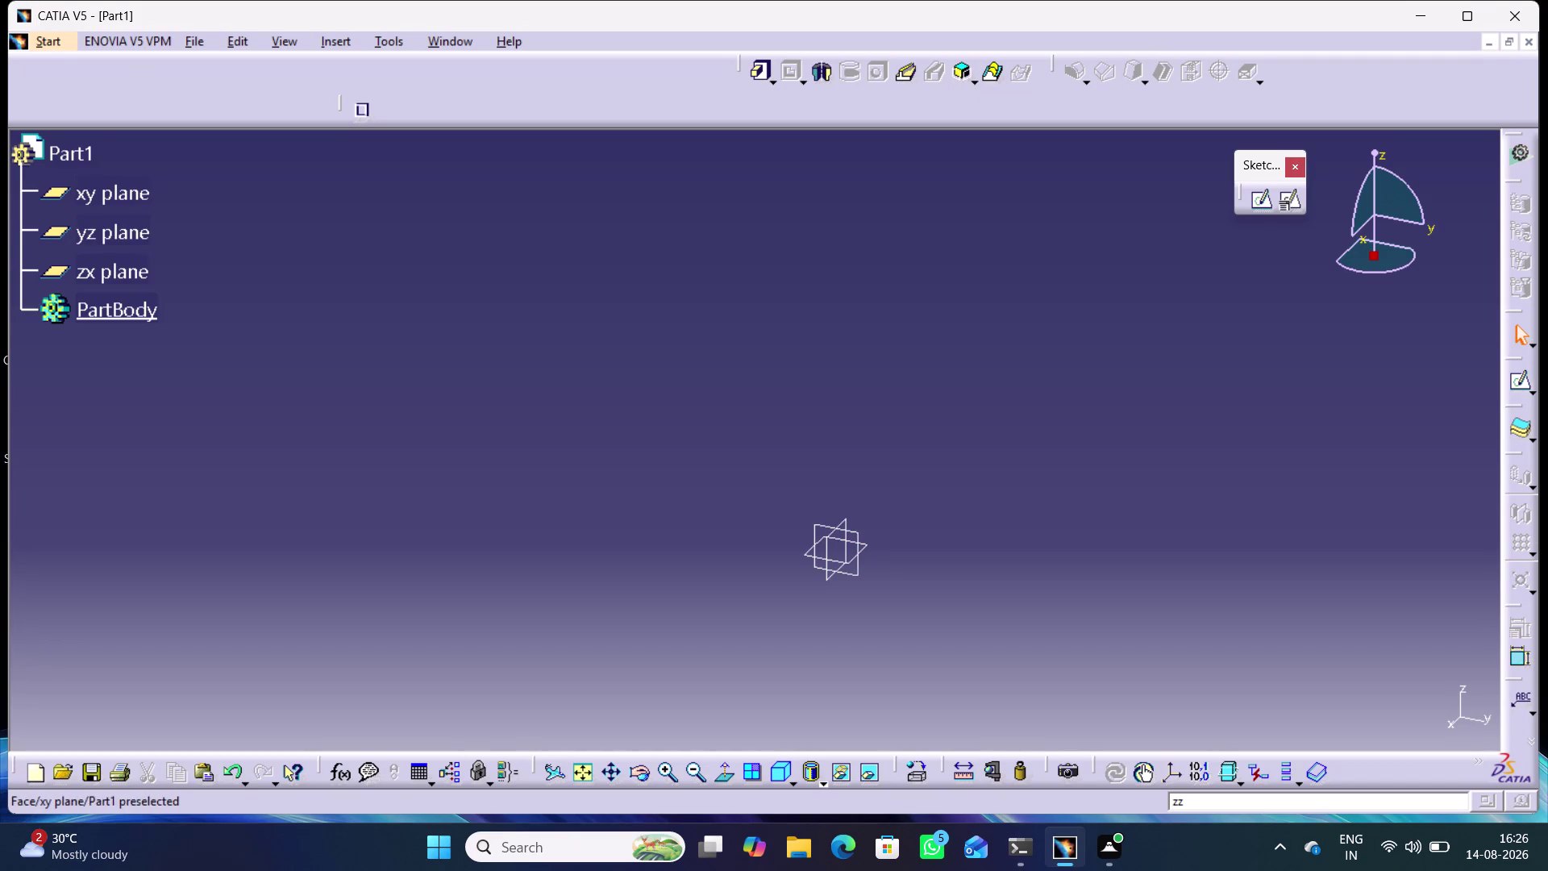
Start a new sketch on the zx plane.
click(827, 574)
click(1285, 199)
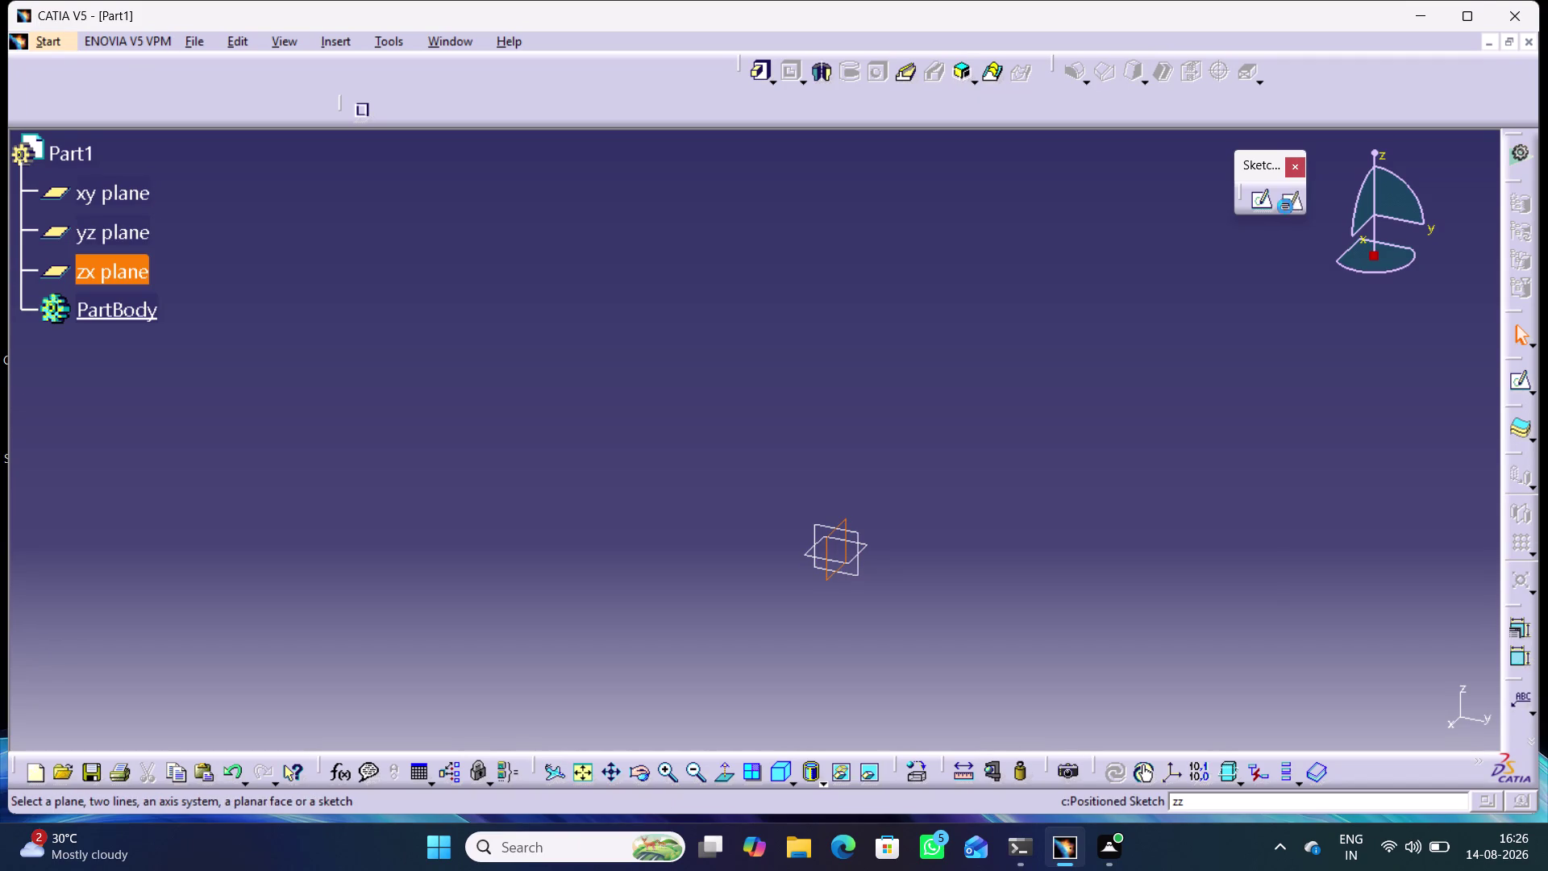
click(1372, 718)
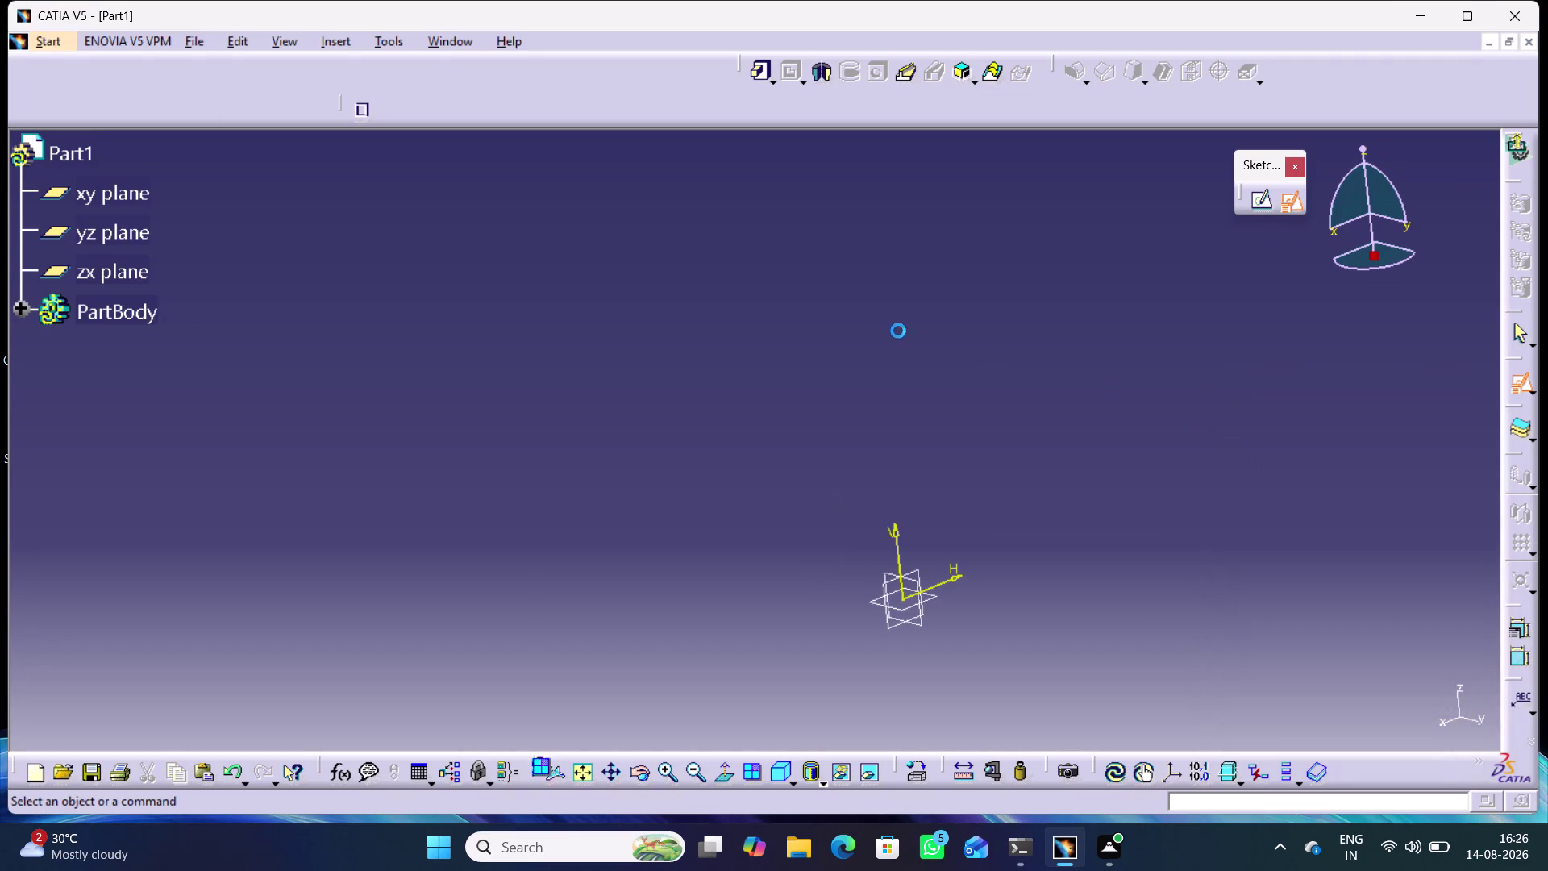
Pick the Profile tool and zoom in on the sketch origin.
click(1080, 154)
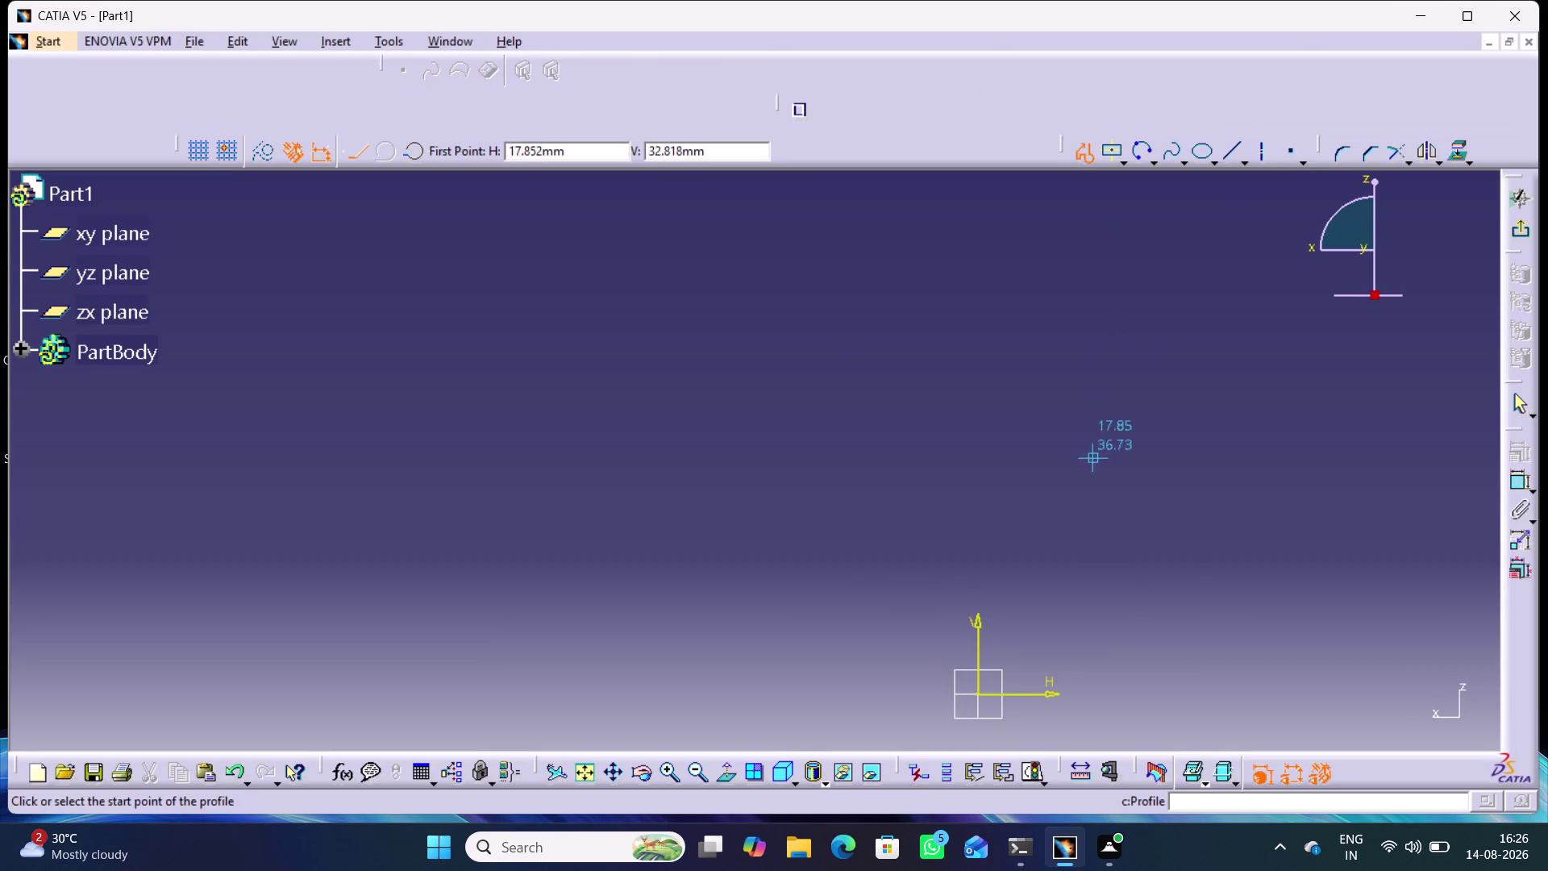
scroll(up, 3)
scroll(down, 3)
middle_drag(1104, 672, 1094, 628)
right_click(1104, 672)
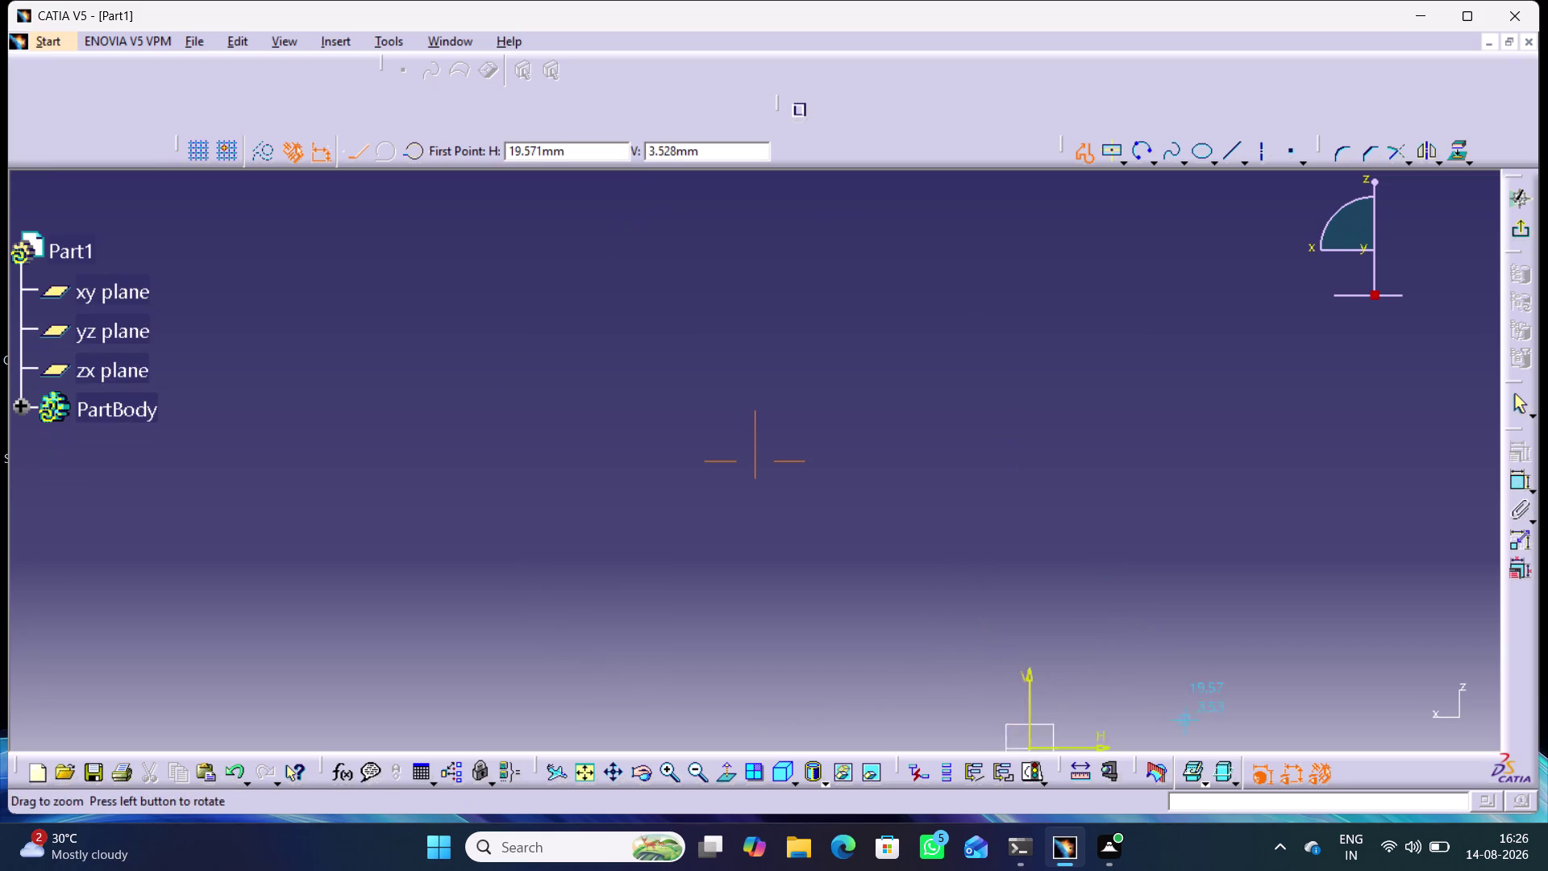
middle_drag(1094, 628, 1159, 723)
middle_drag(1052, 672, 1030, 657)
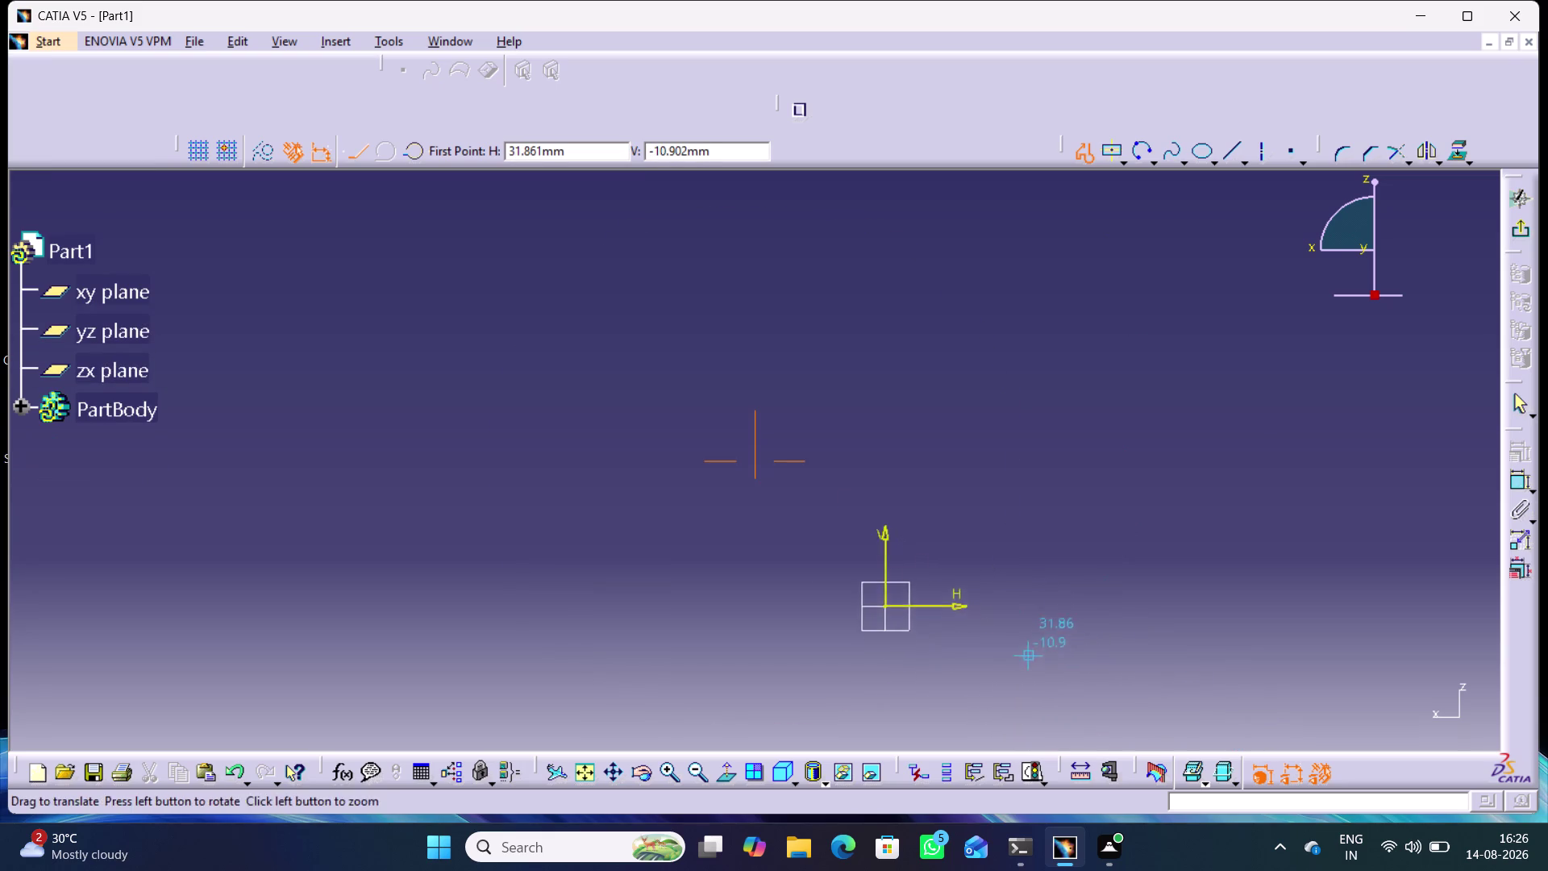
middle_drag(1029, 657, 859, 516)
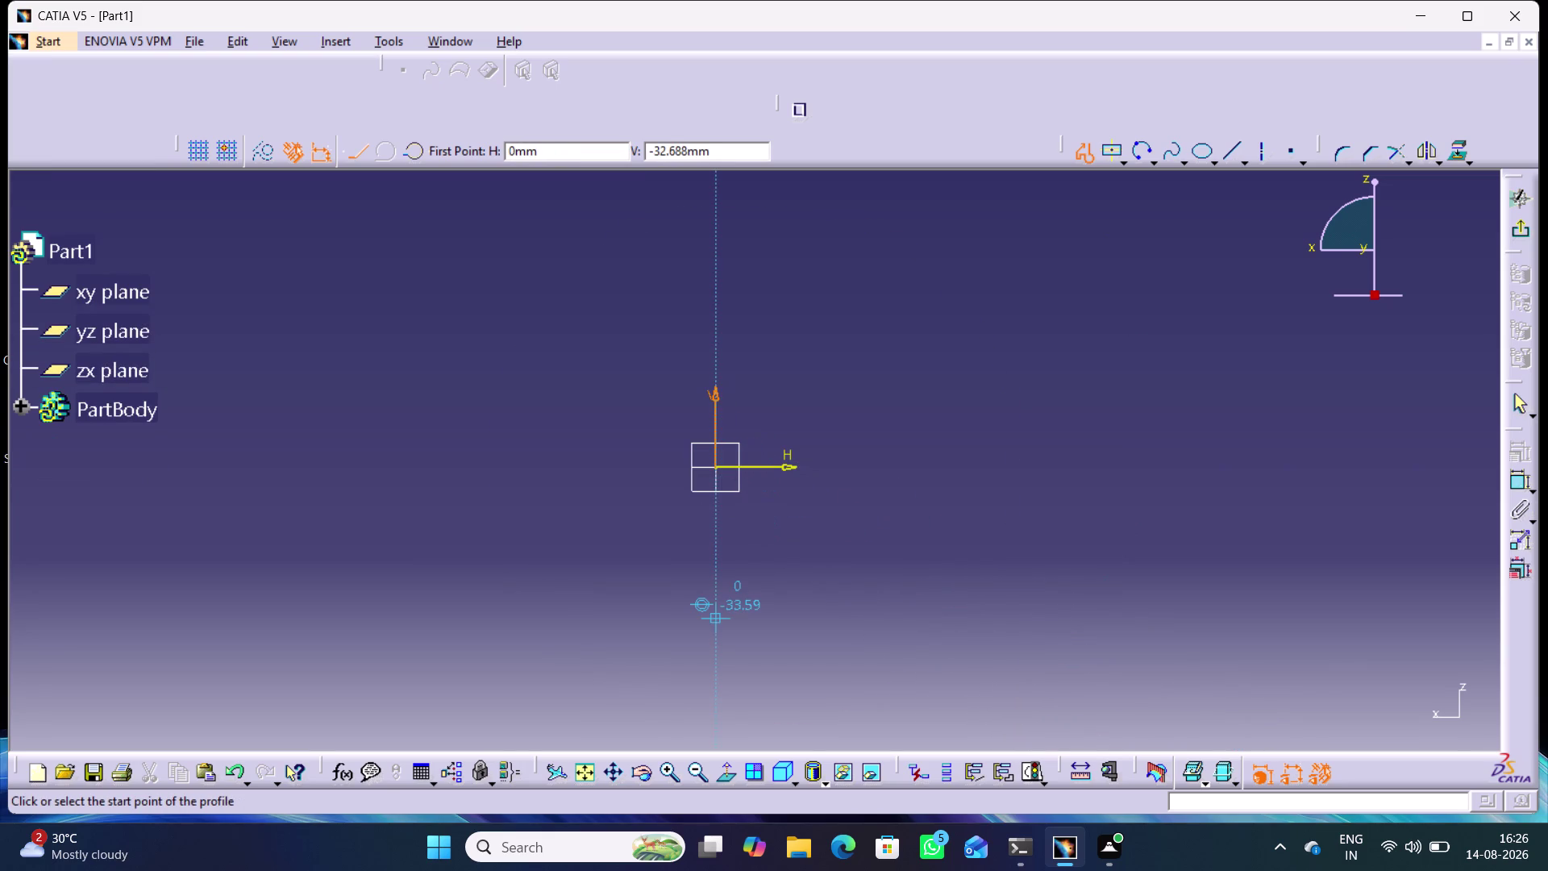
Draw a closed six-line L profile starting below the origin on the vertical axis.
click(720, 616)
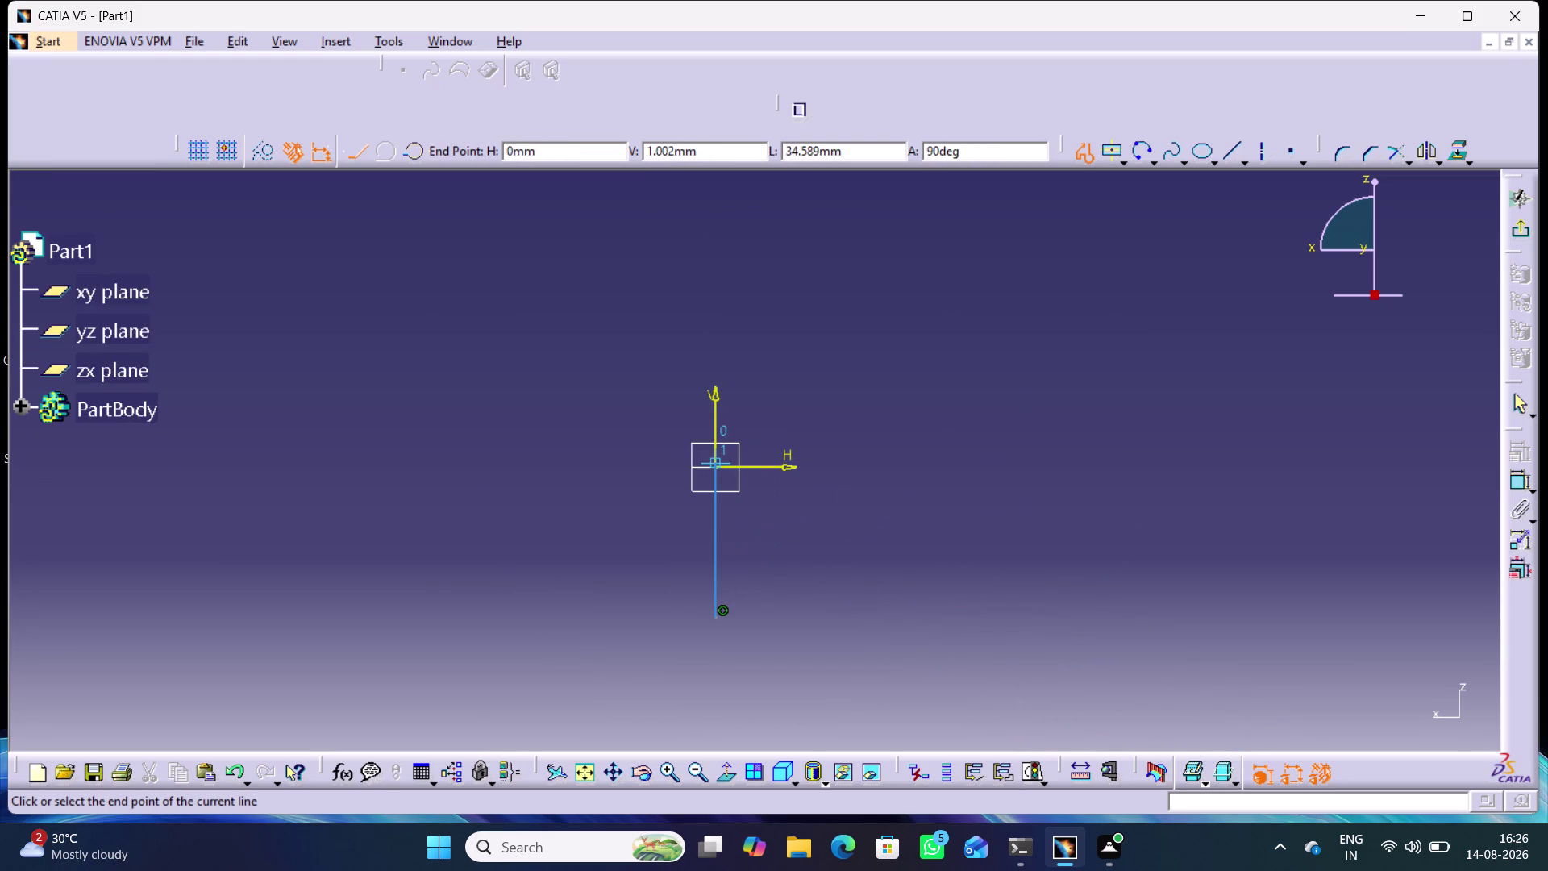
click(717, 466)
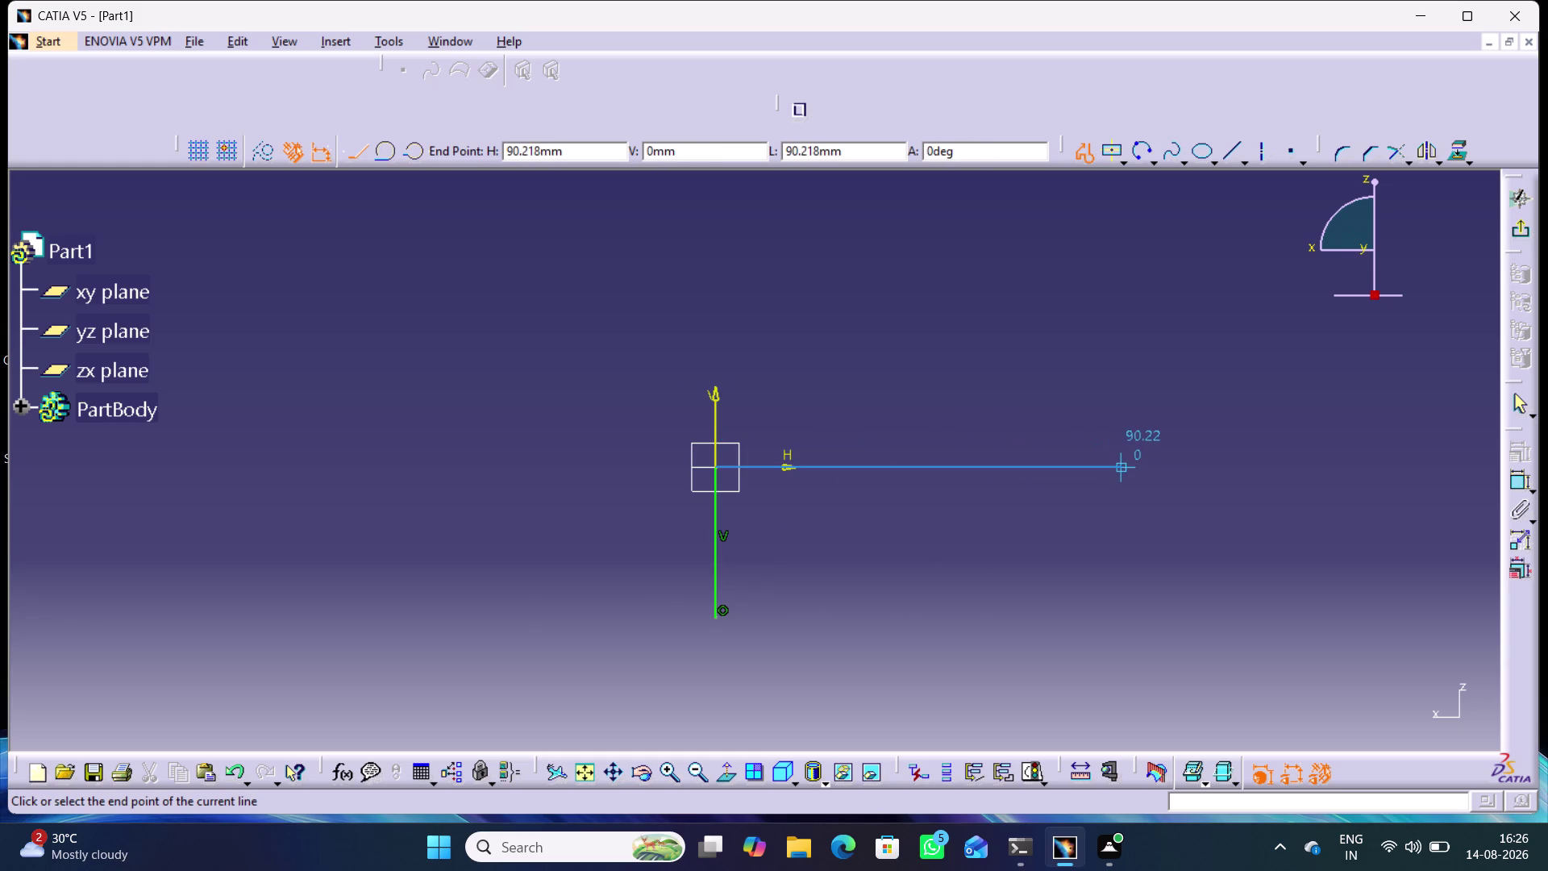
click(1124, 464)
click(1125, 515)
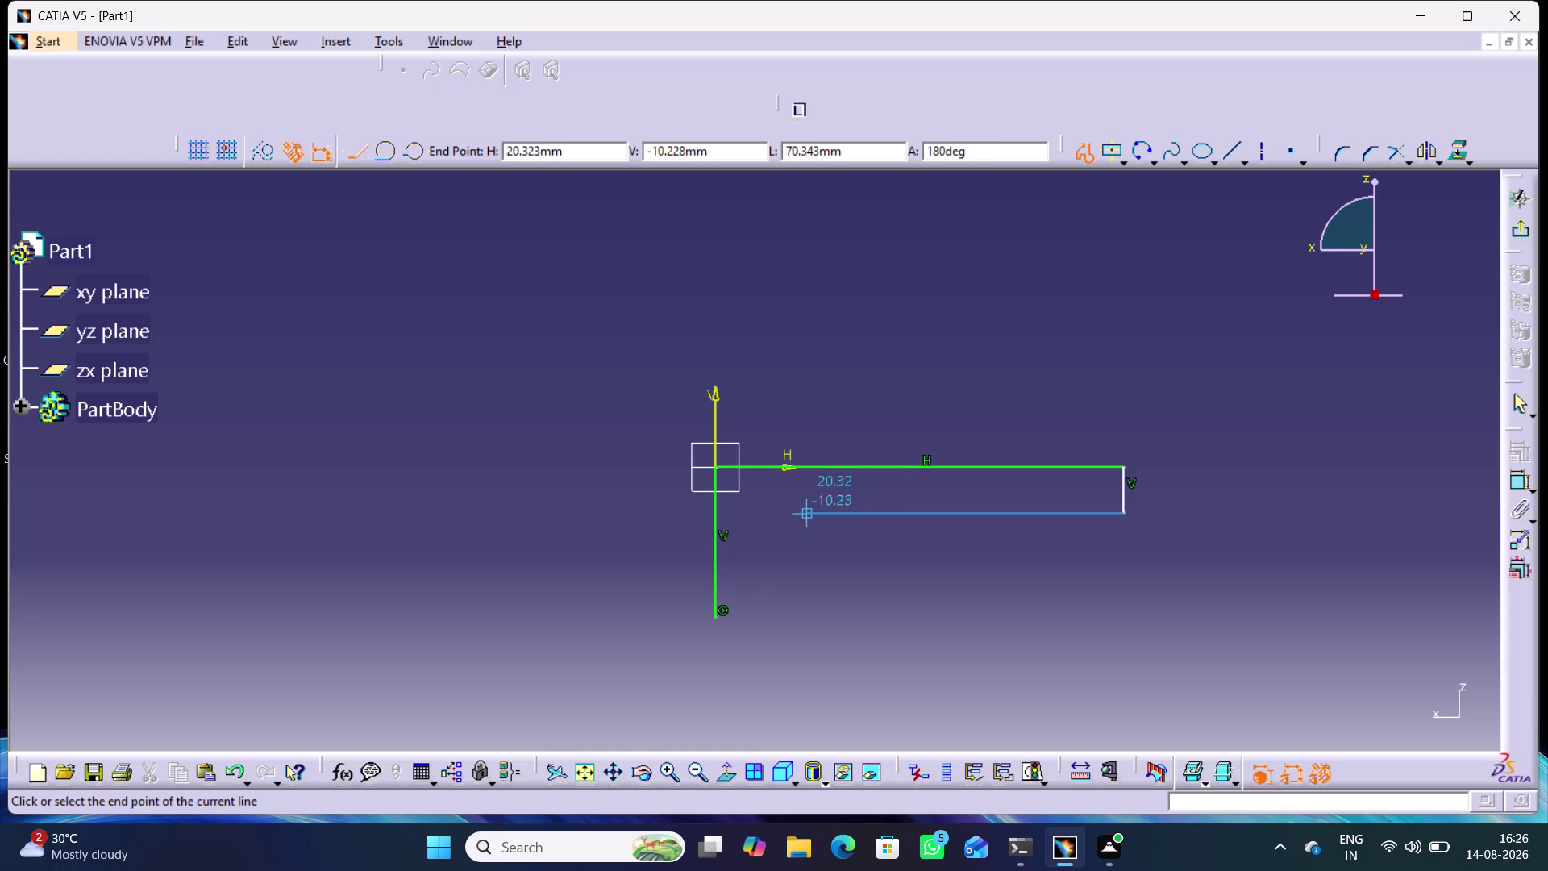
click(782, 513)
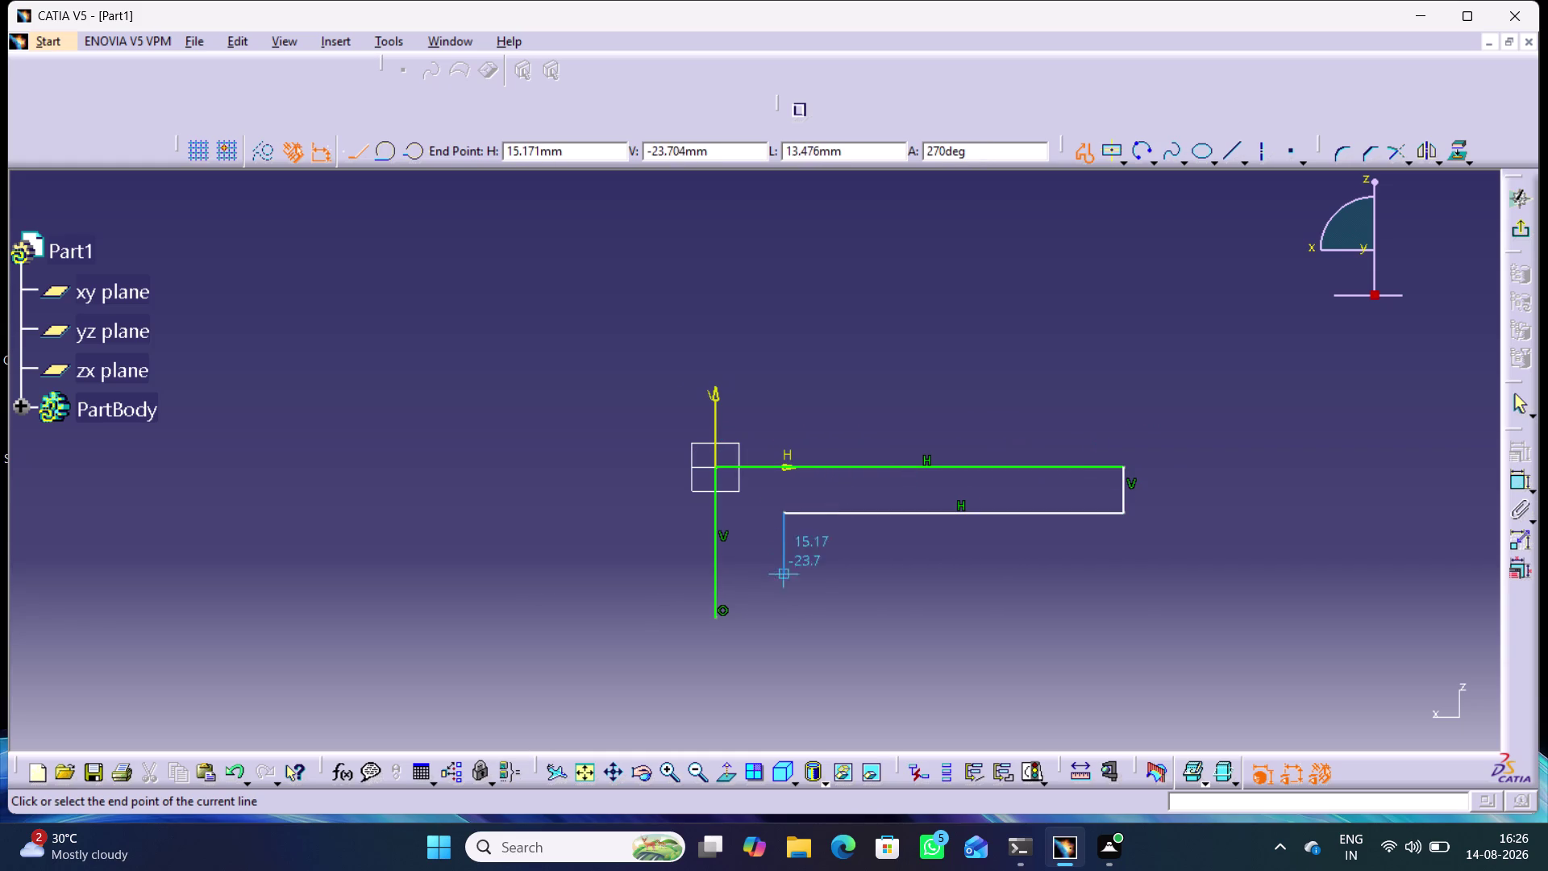
click(783, 614)
drag(716, 618, 725, 615)
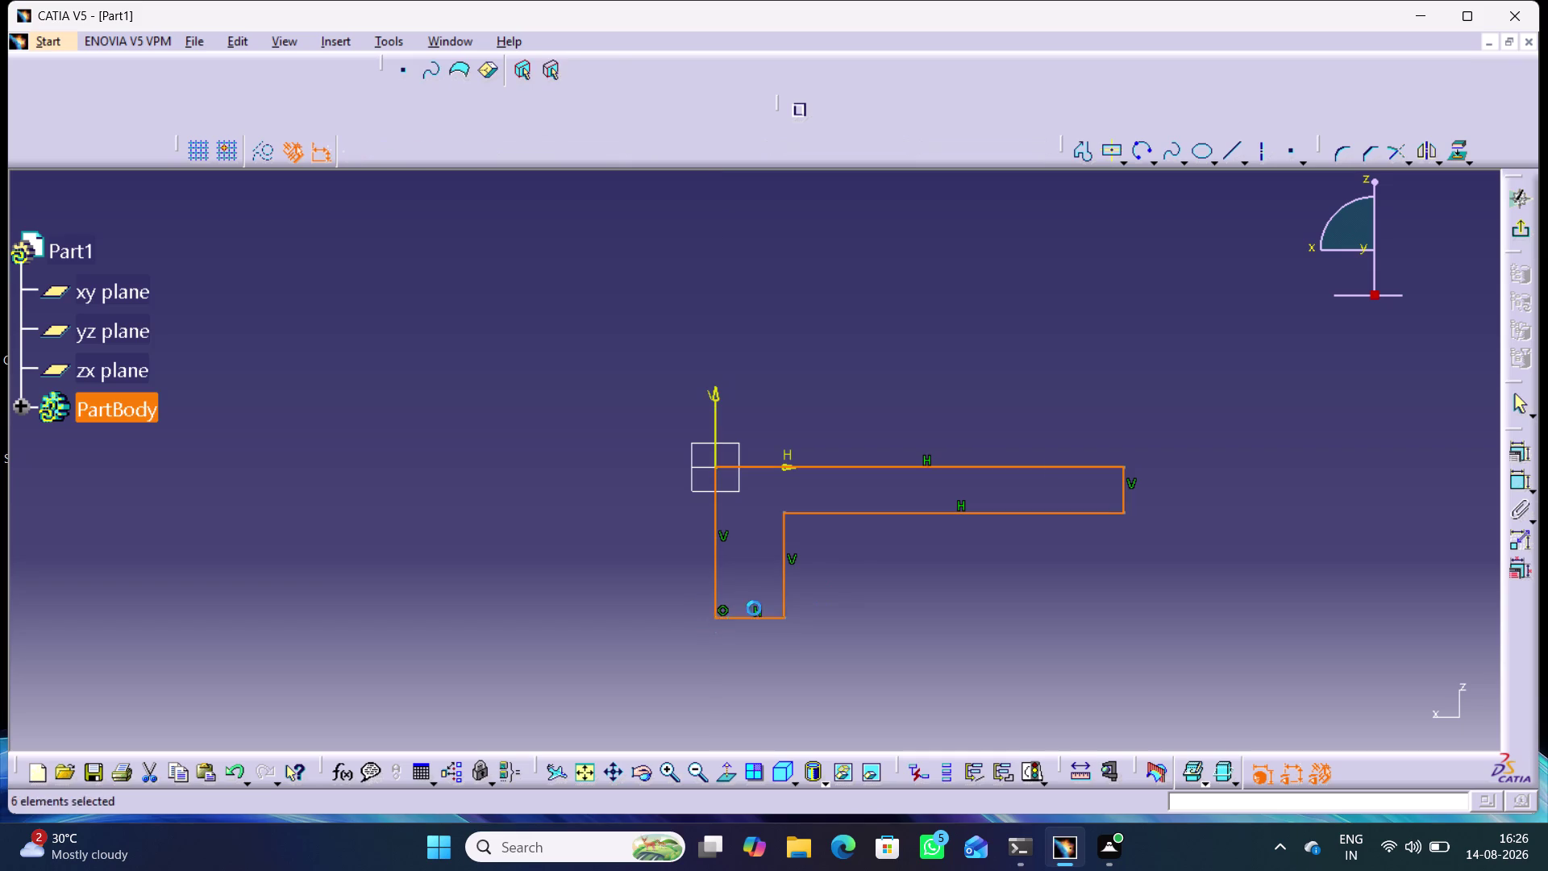
Dimension the profile's right end height to 25 mm.
click(1519, 406)
click(1288, 399)
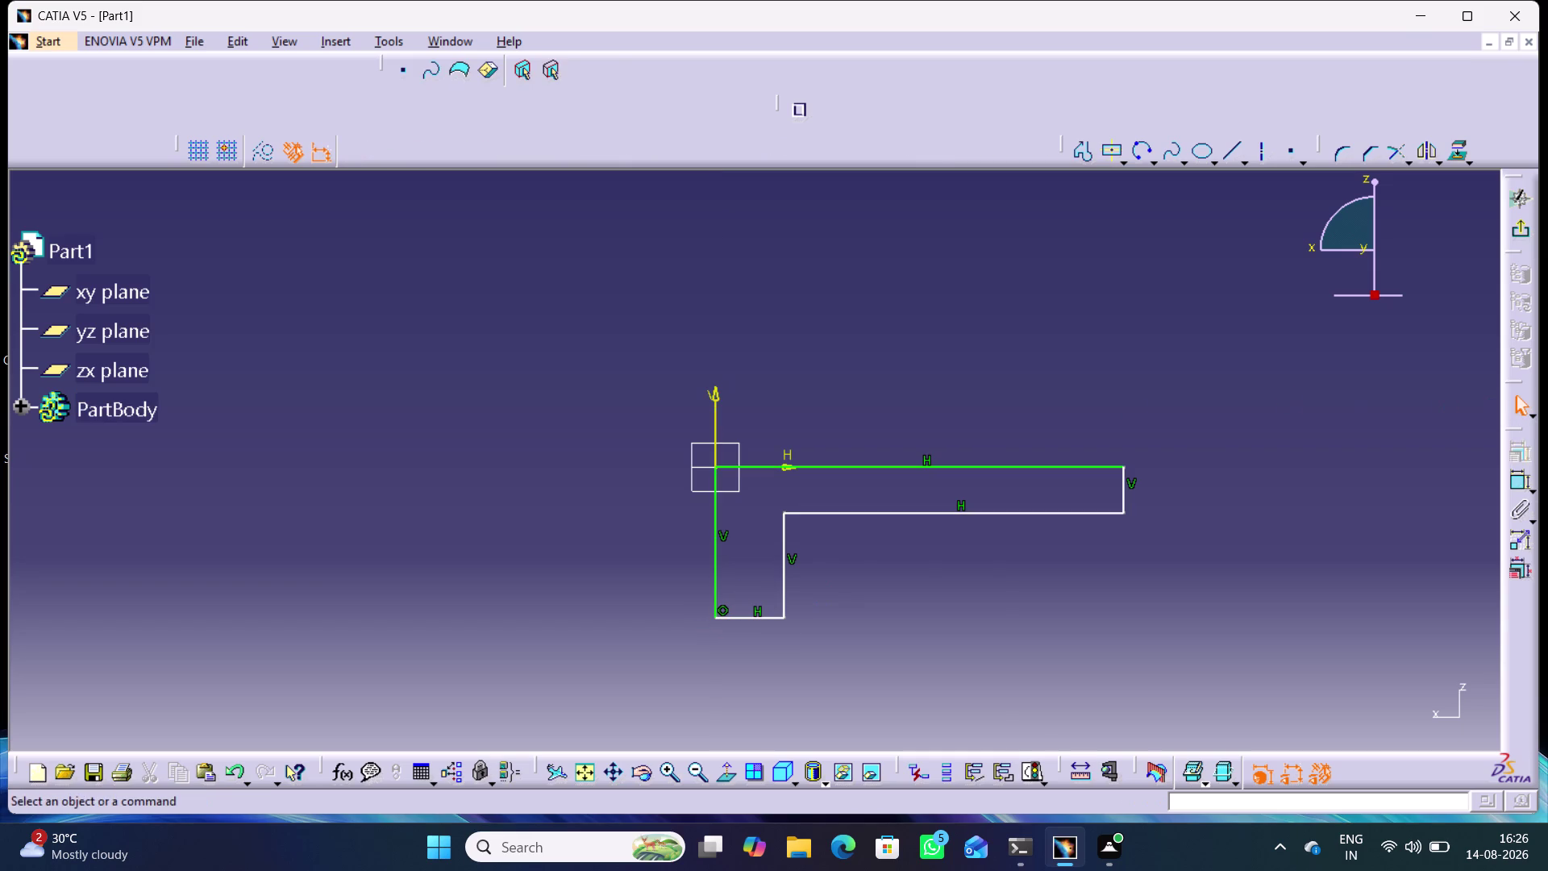
double_click(1518, 485)
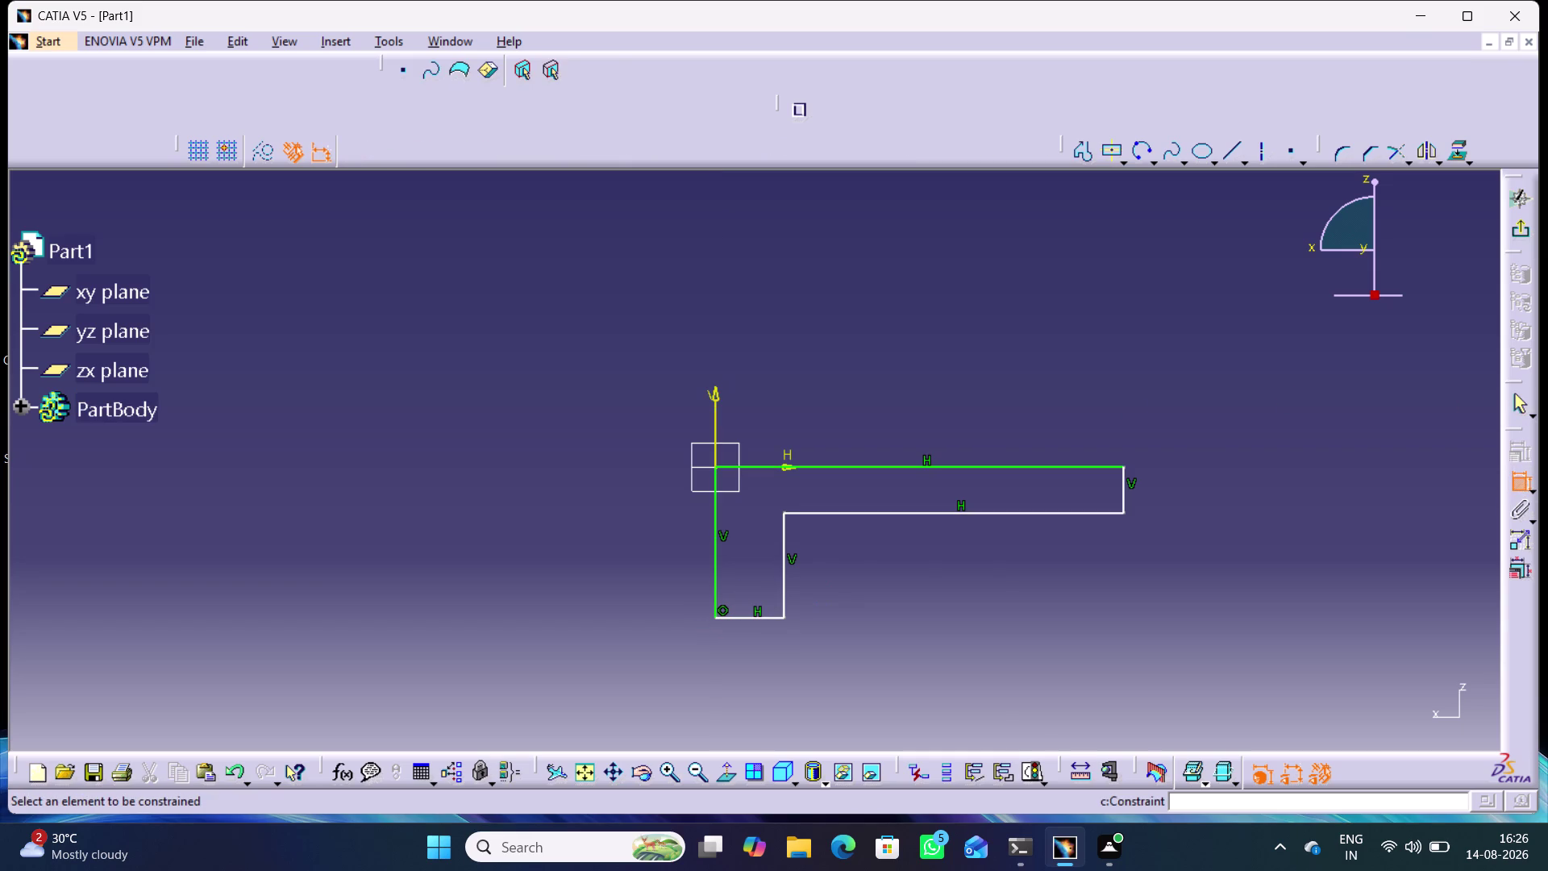
click(1126, 490)
click(1170, 494)
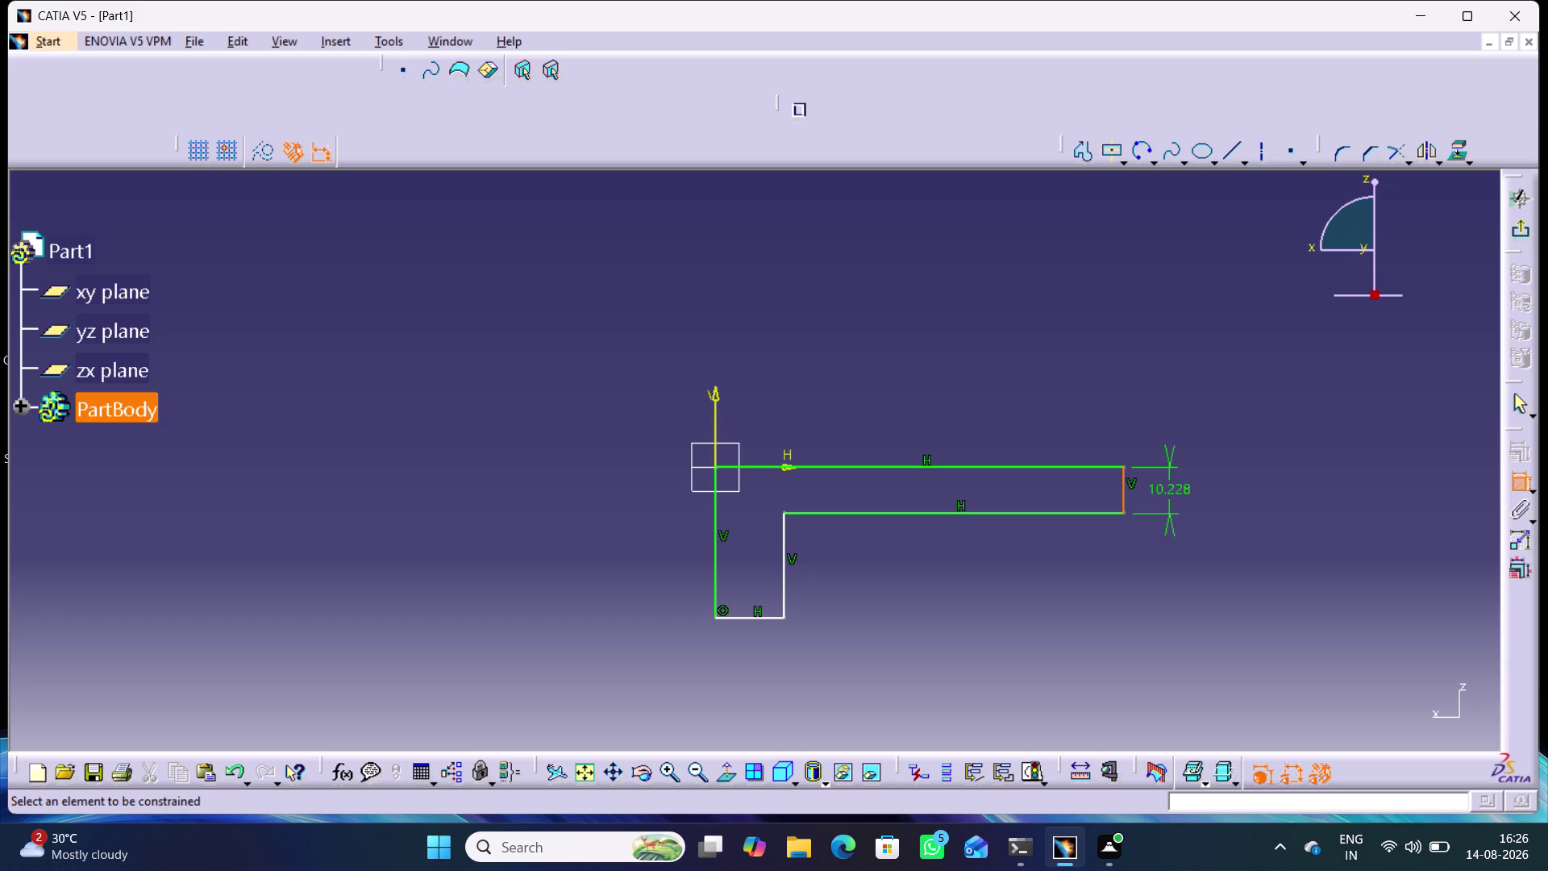
double_click(1171, 492)
text(2)
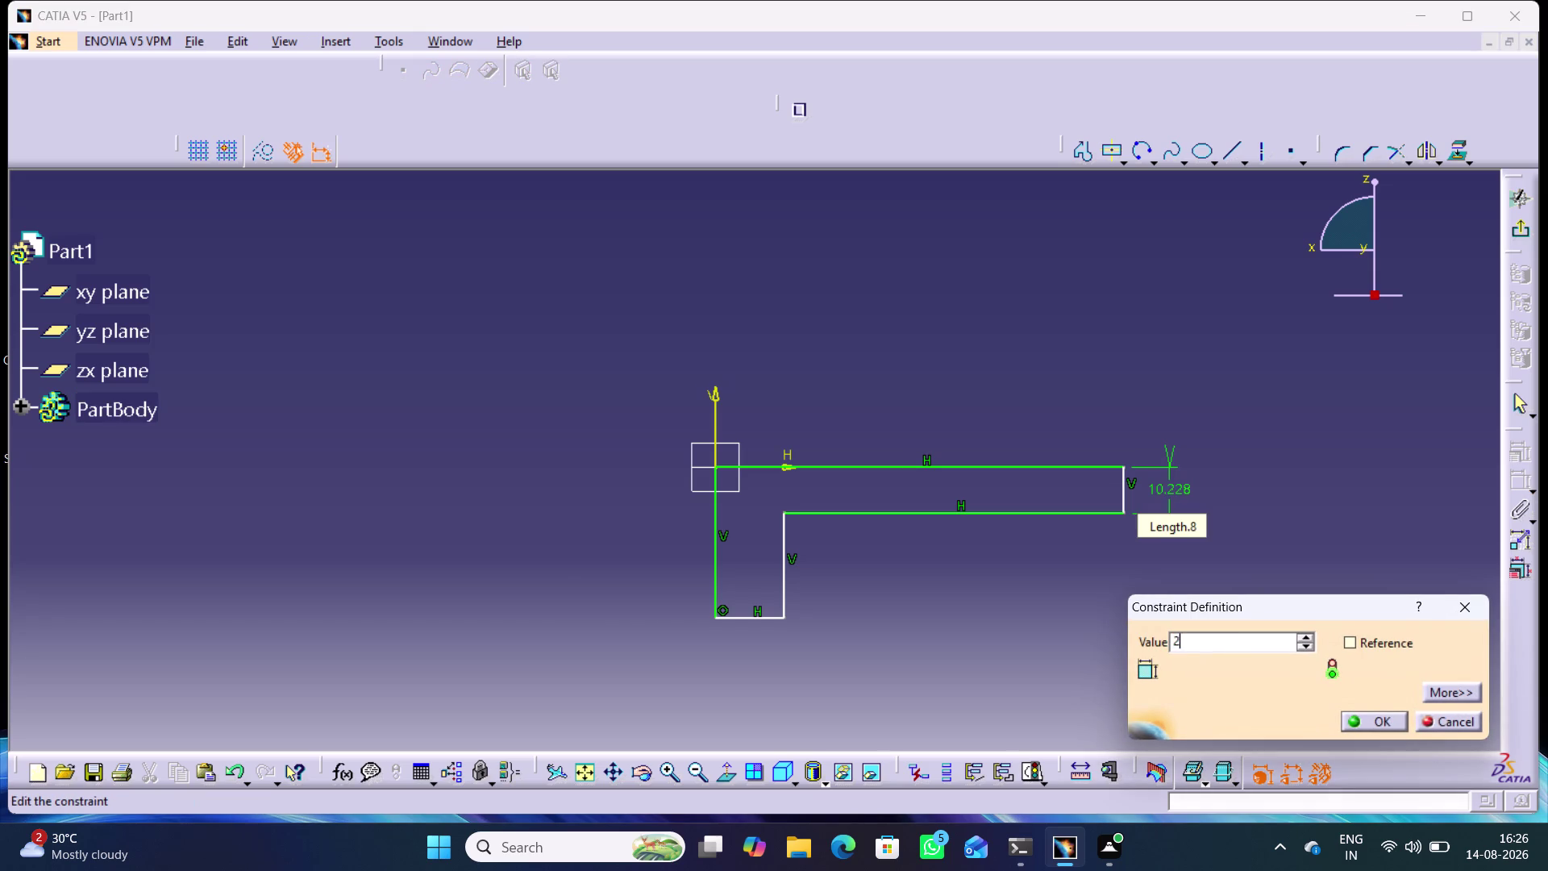
text(5)
key(Return)
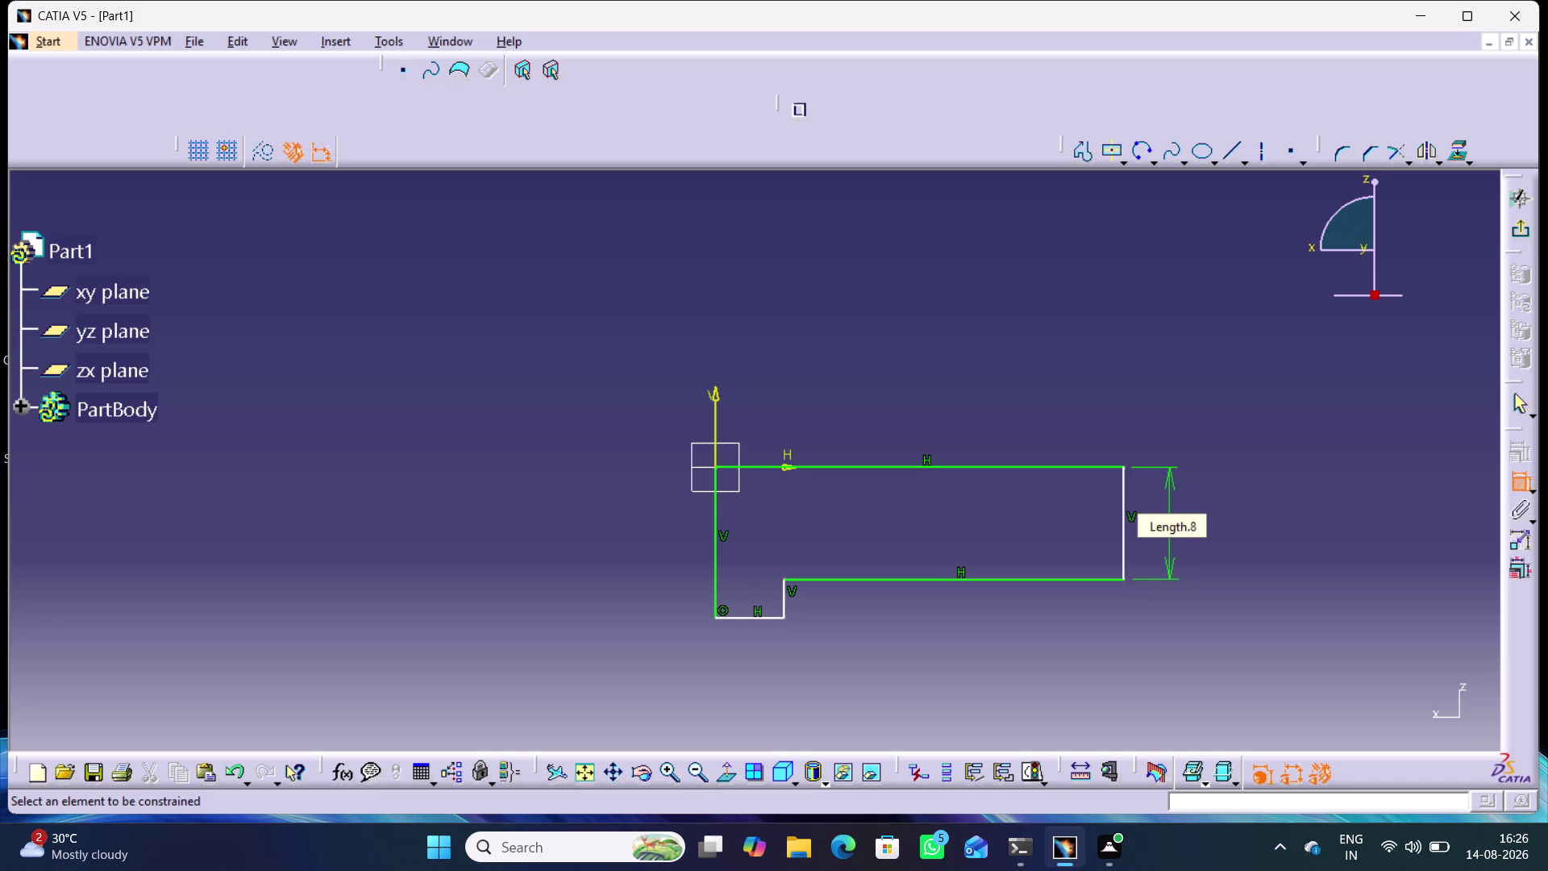
Dimension the bottom foot width to 25 mm.
click(1253, 503)
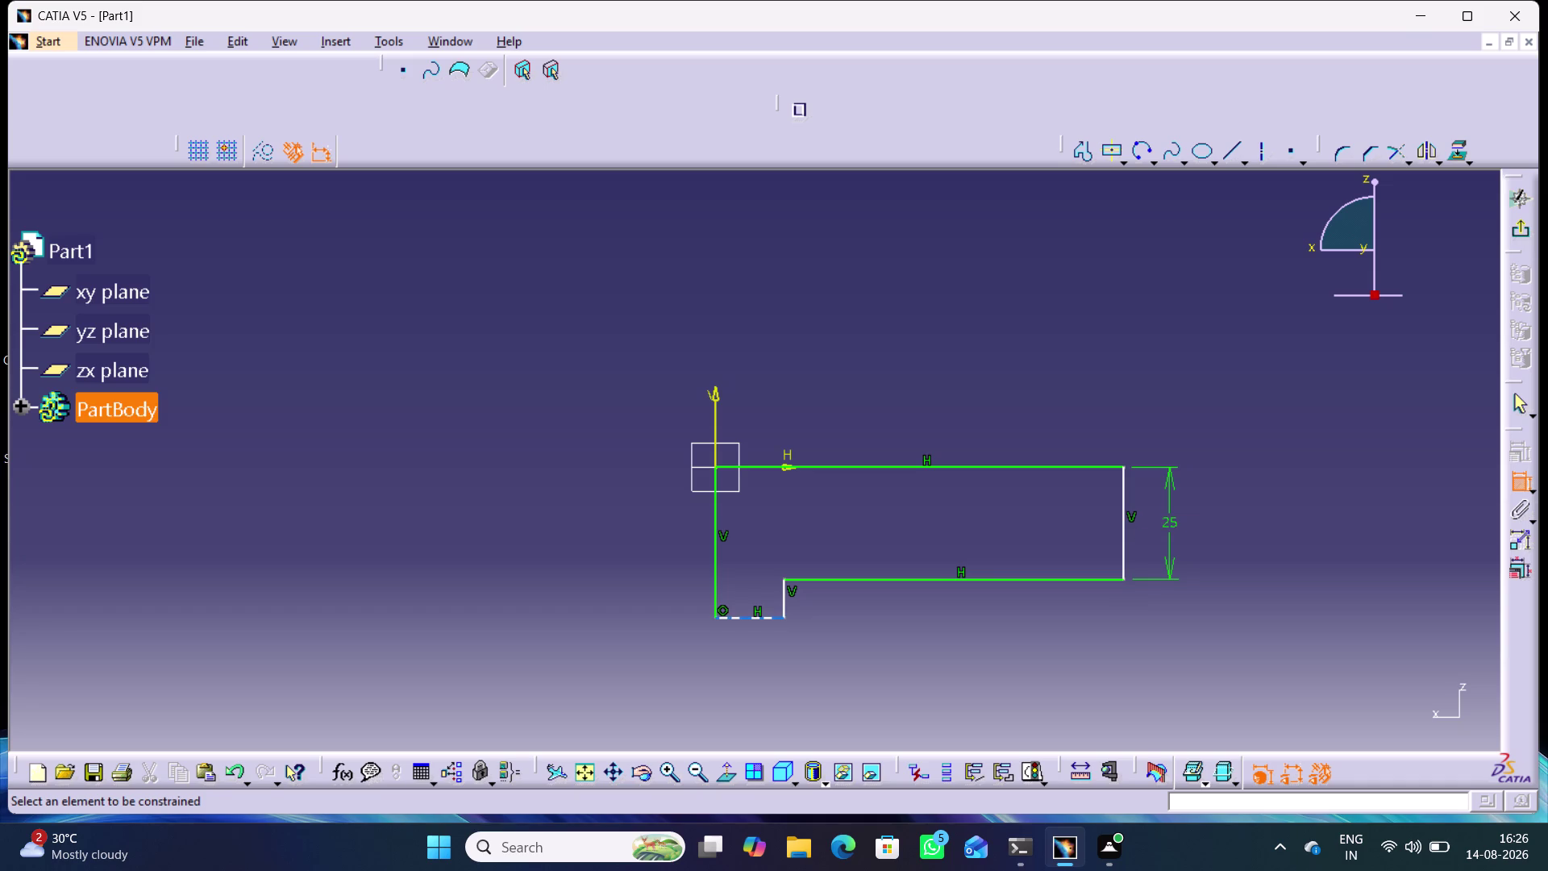
click(754, 620)
click(745, 674)
double_click(744, 671)
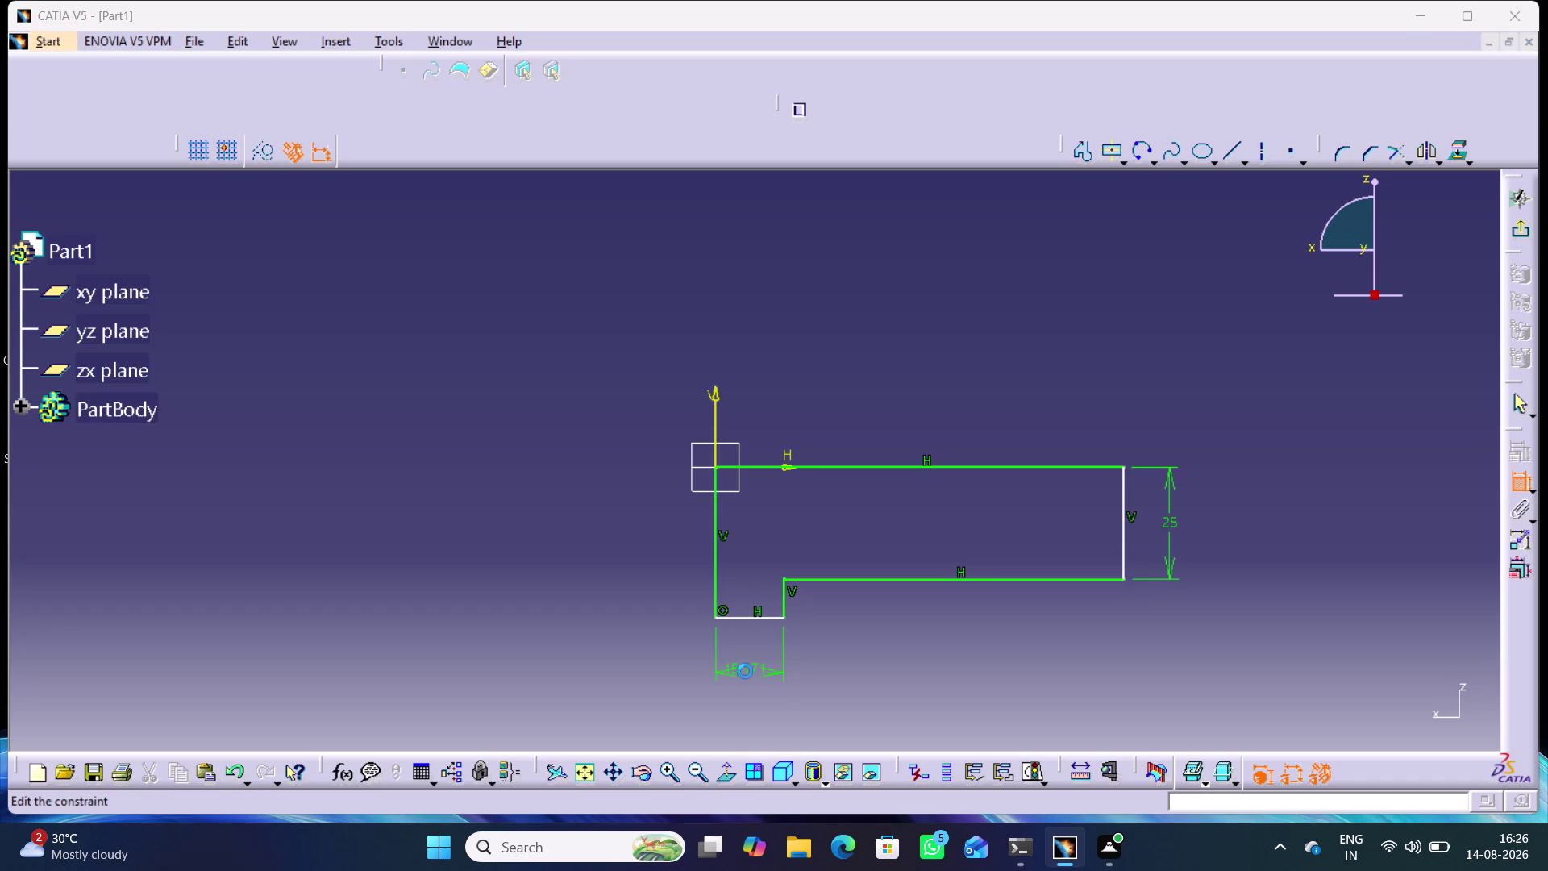
text(25)
key(Return)
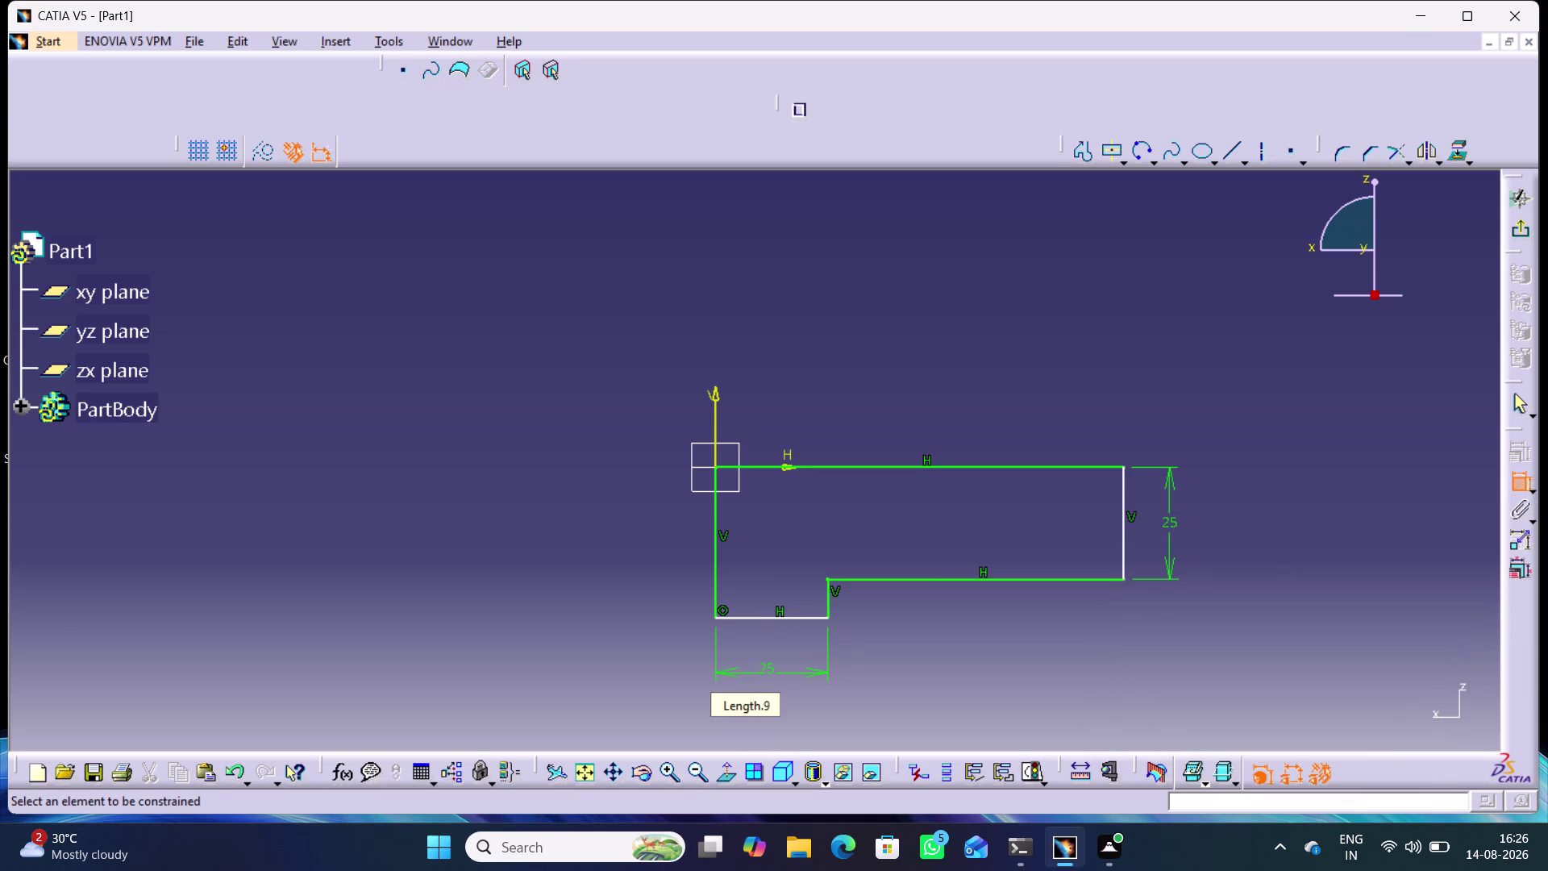
click(926, 666)
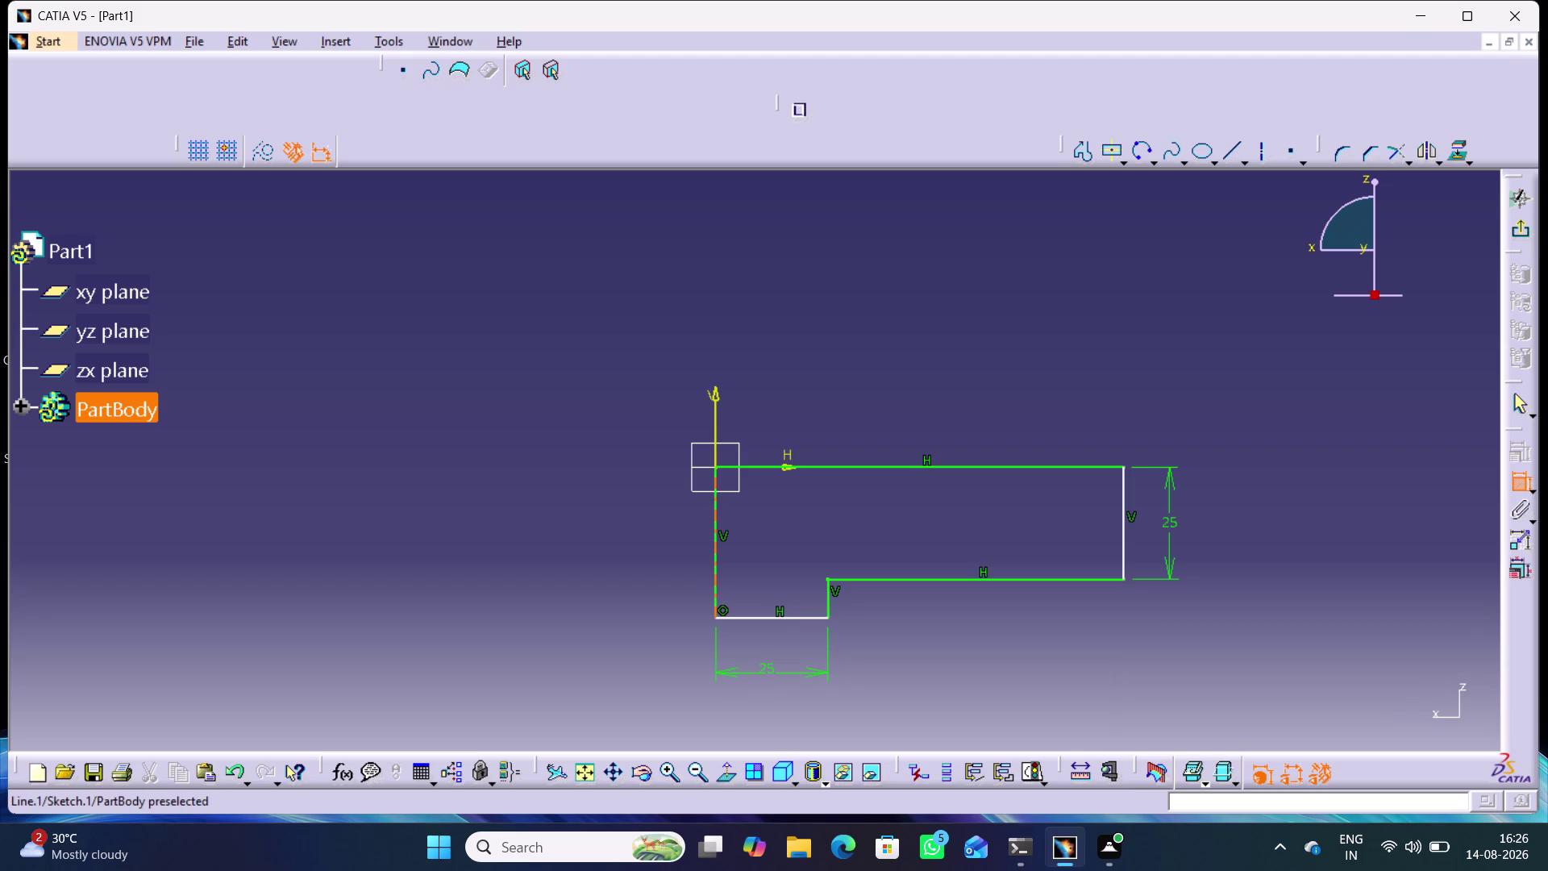
Dimension the left vertical edge to a 90 mm overall height.
click(717, 508)
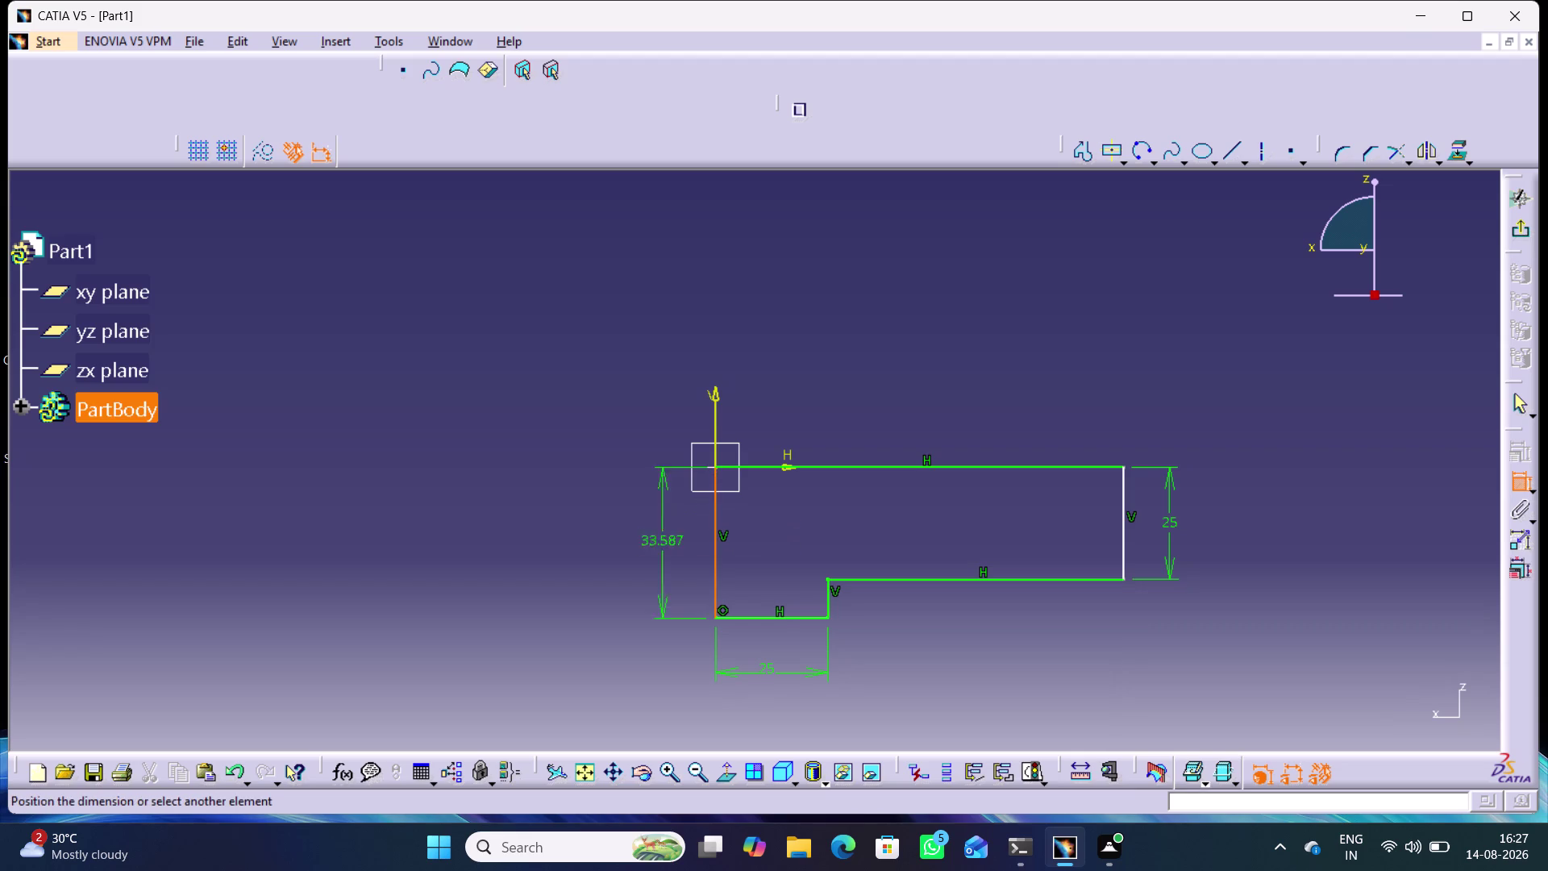
click(613, 547)
double_click(613, 544)
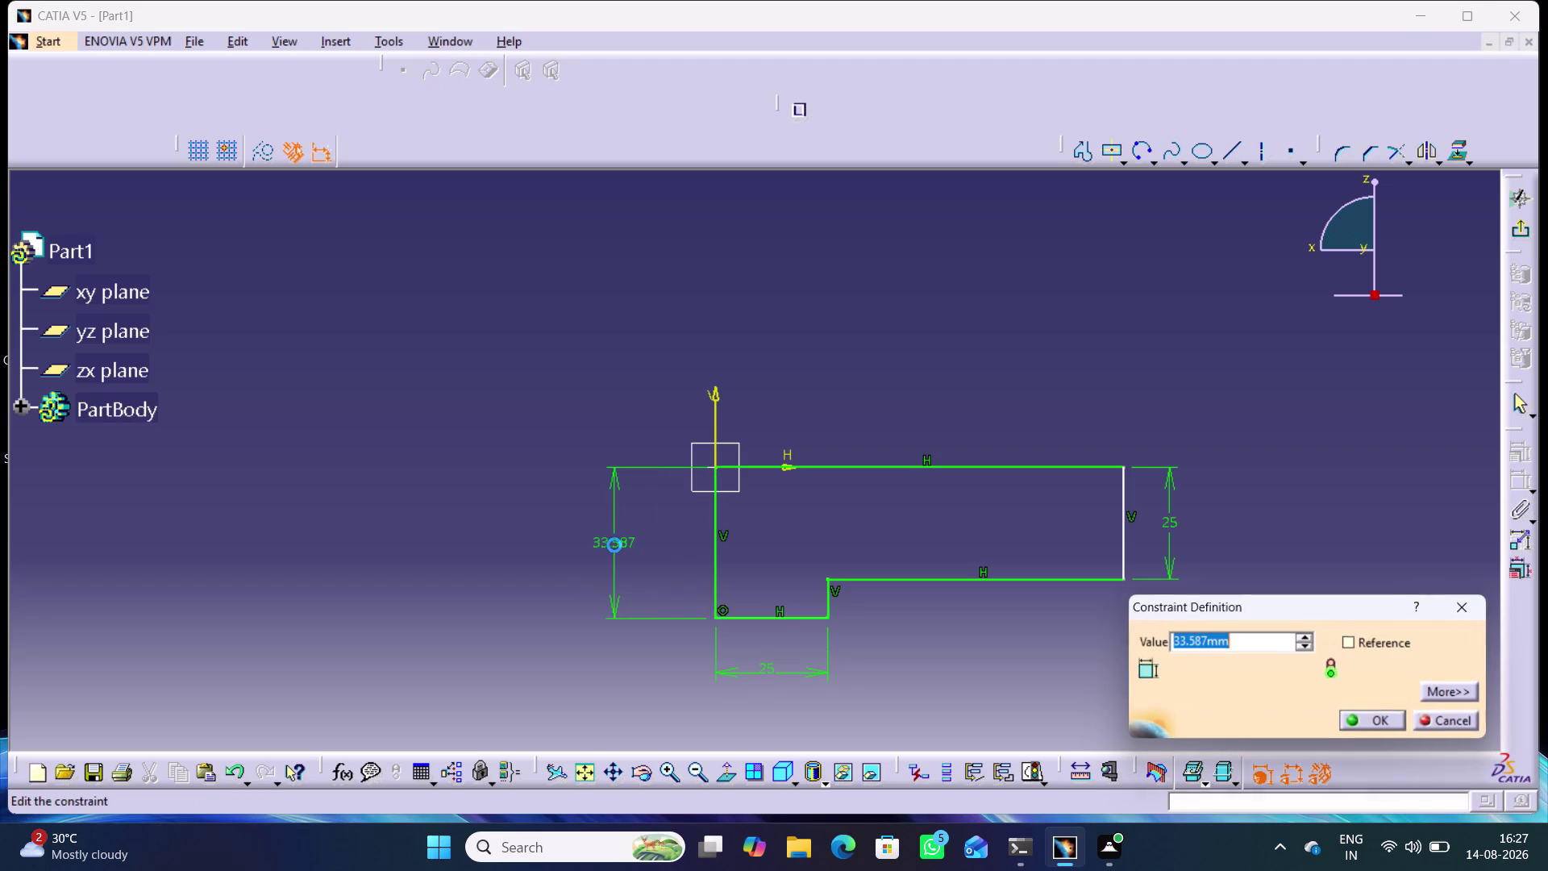
text(90)
key(Return)
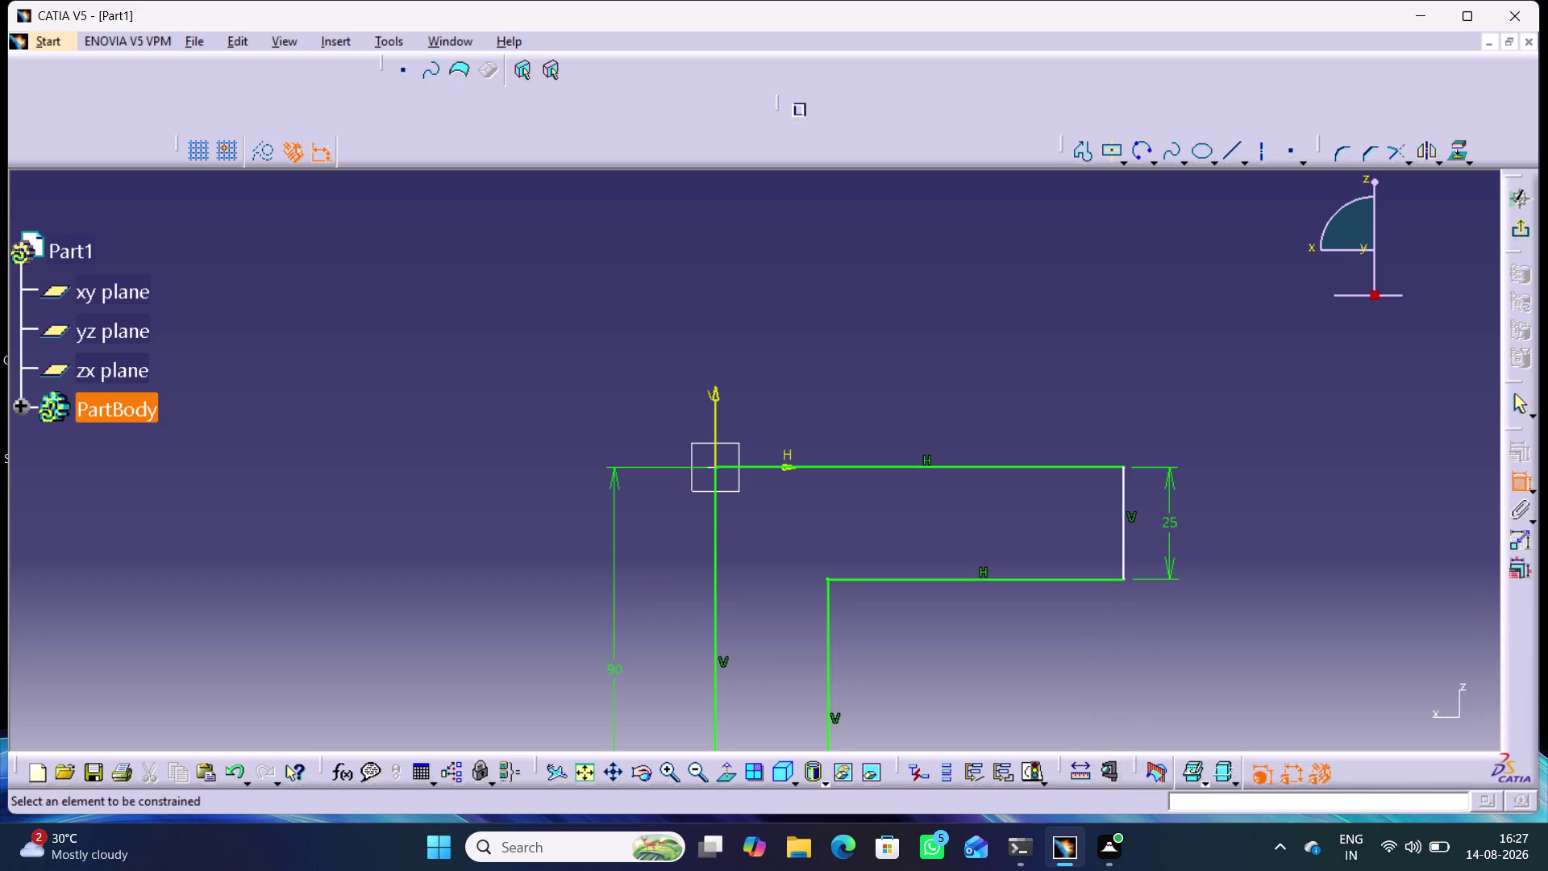
Dimension the top edge to a 175 mm overall length.
click(907, 382)
click(816, 468)
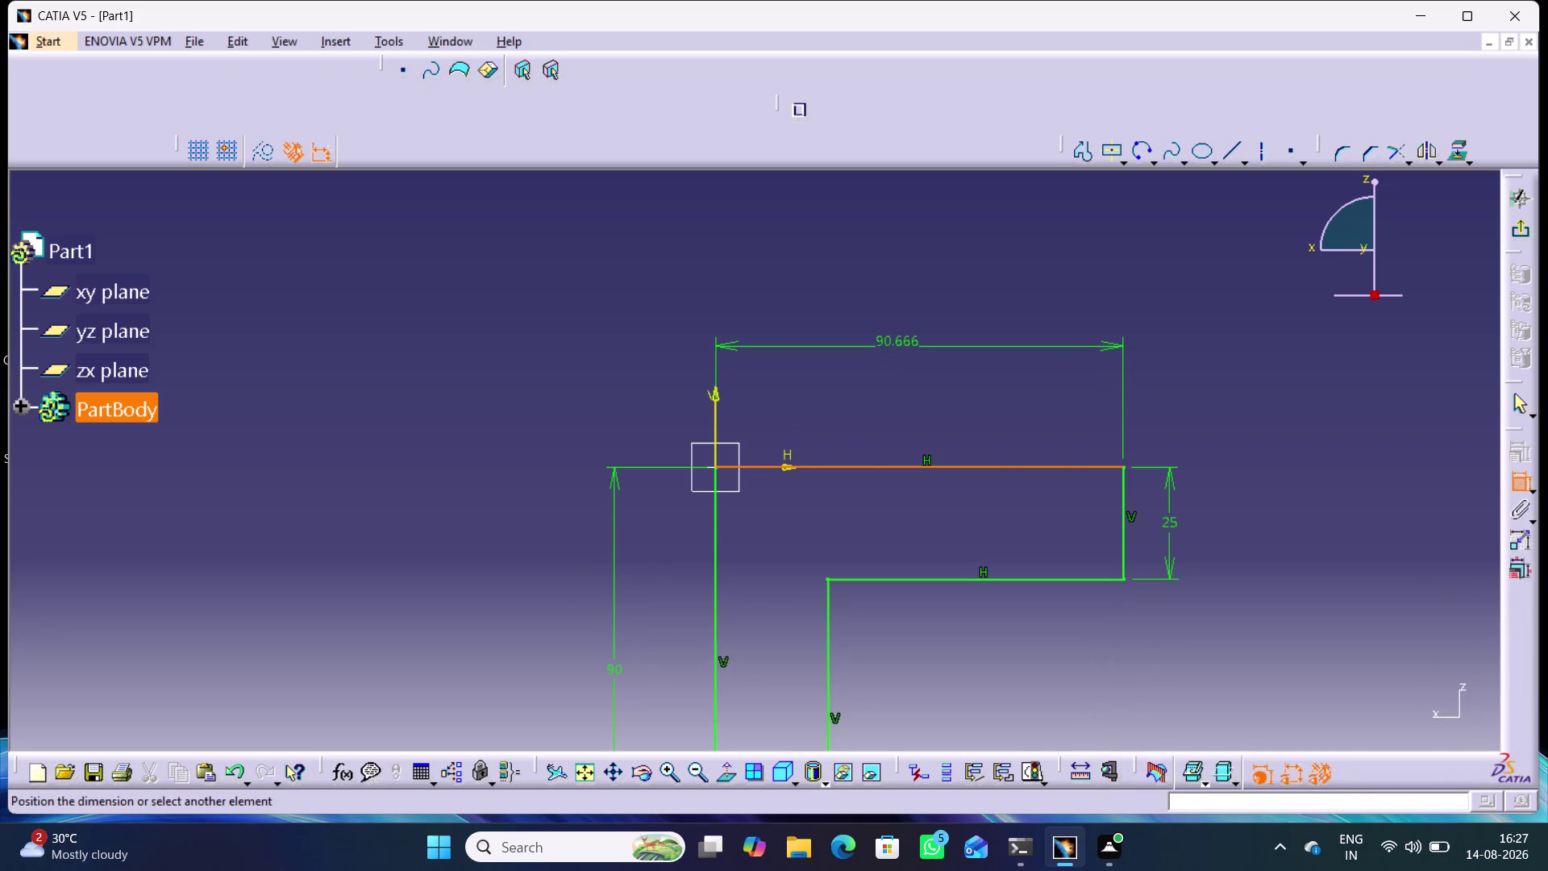
click(898, 345)
double_click(892, 341)
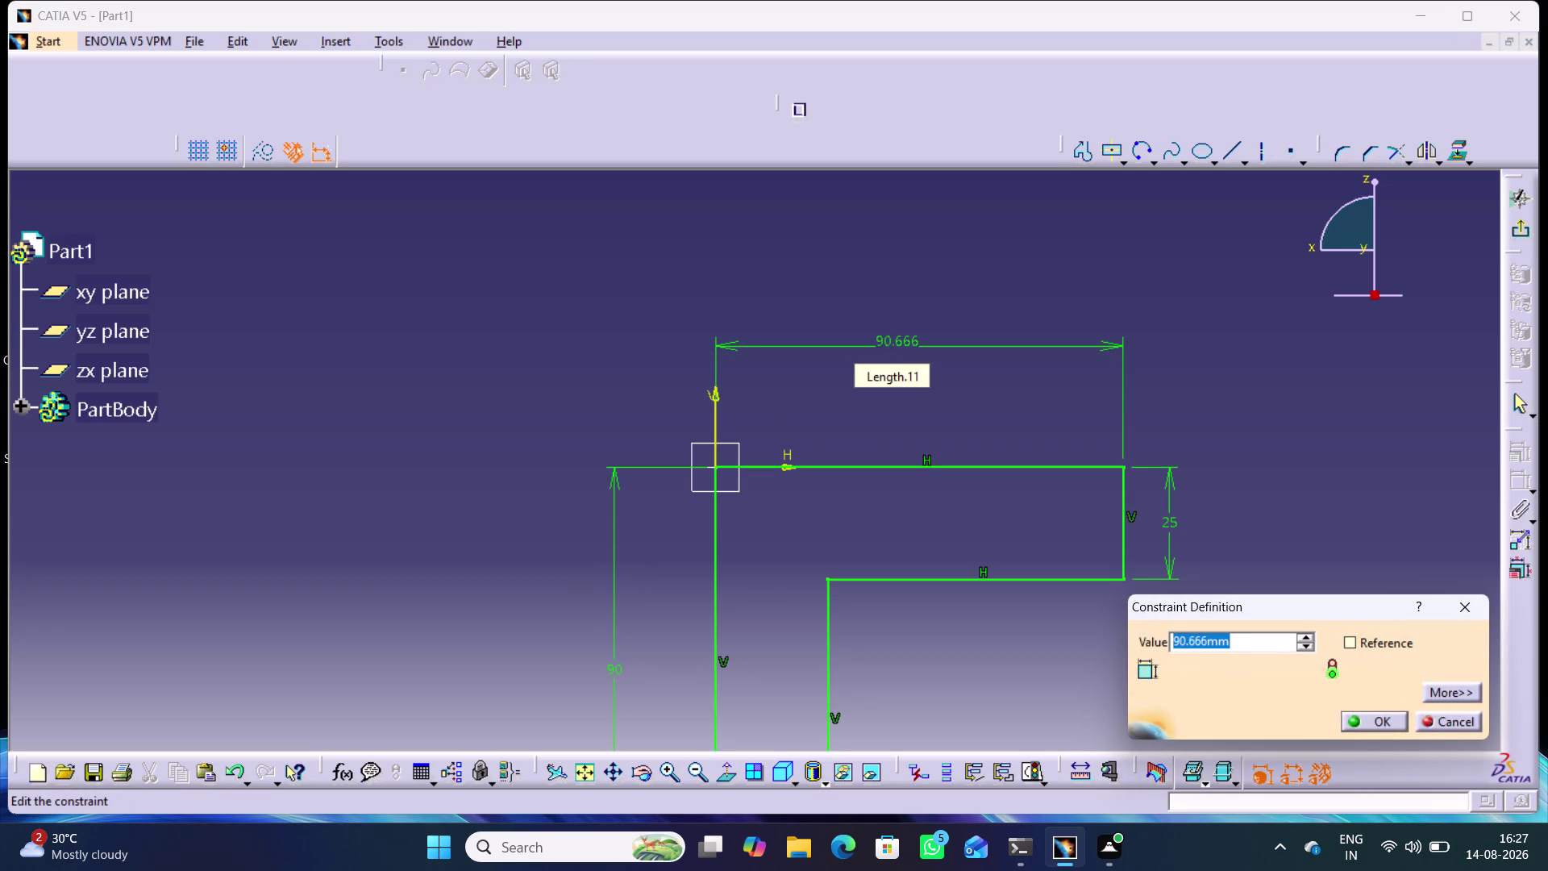
text(175)
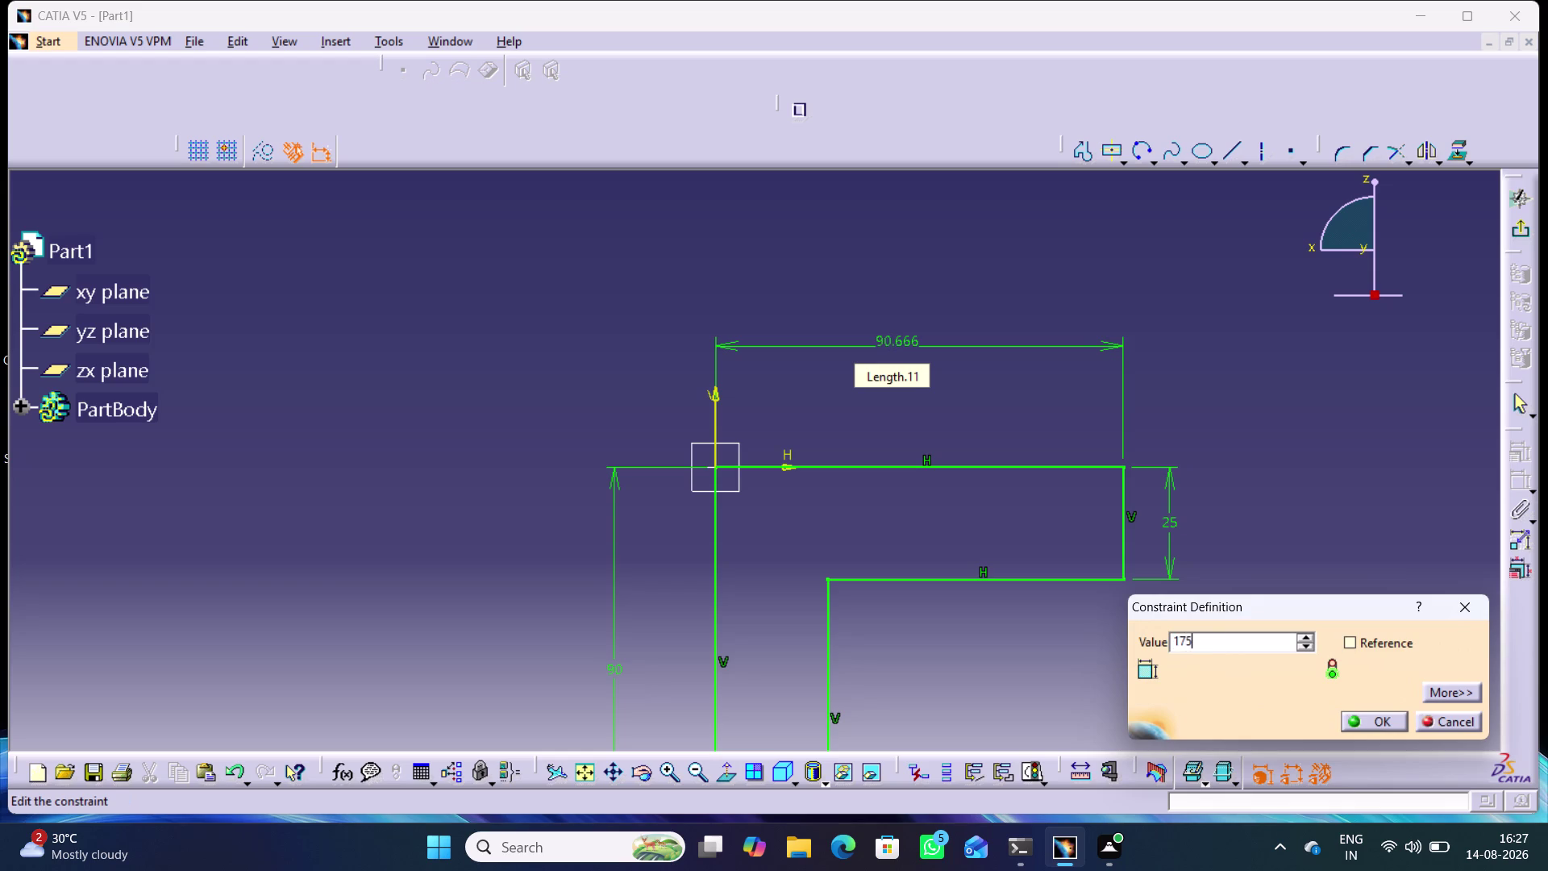
key(Return)
scroll(down, 3)
scroll(up, 3)
middle_drag(1152, 529, 1164, 542)
right_click(1152, 529)
scroll(down, 3)
middle_drag(1105, 625, 1122, 631)
right_click(1105, 625)
middle_drag(1096, 667, 1124, 671)
right_drag(1096, 668, 1106, 669)
middle_drag(1125, 673, 1157, 707)
middle_drag(1152, 684, 1017, 555)
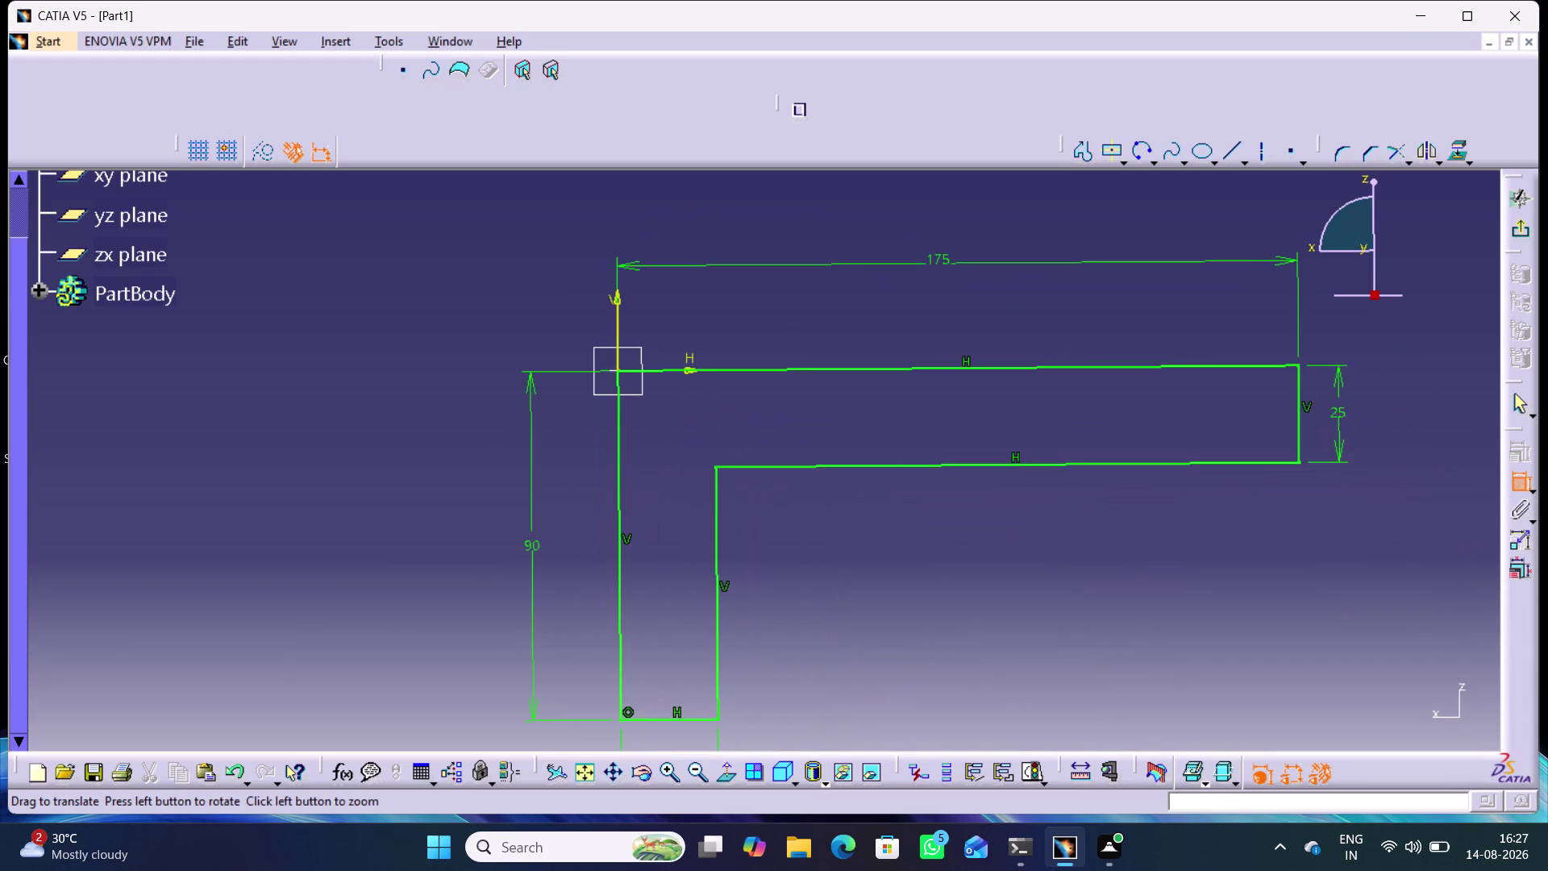
middle_drag(1018, 555, 1117, 669)
right_click(1017, 555)
middle_click(901, 594)
right_click(902, 595)
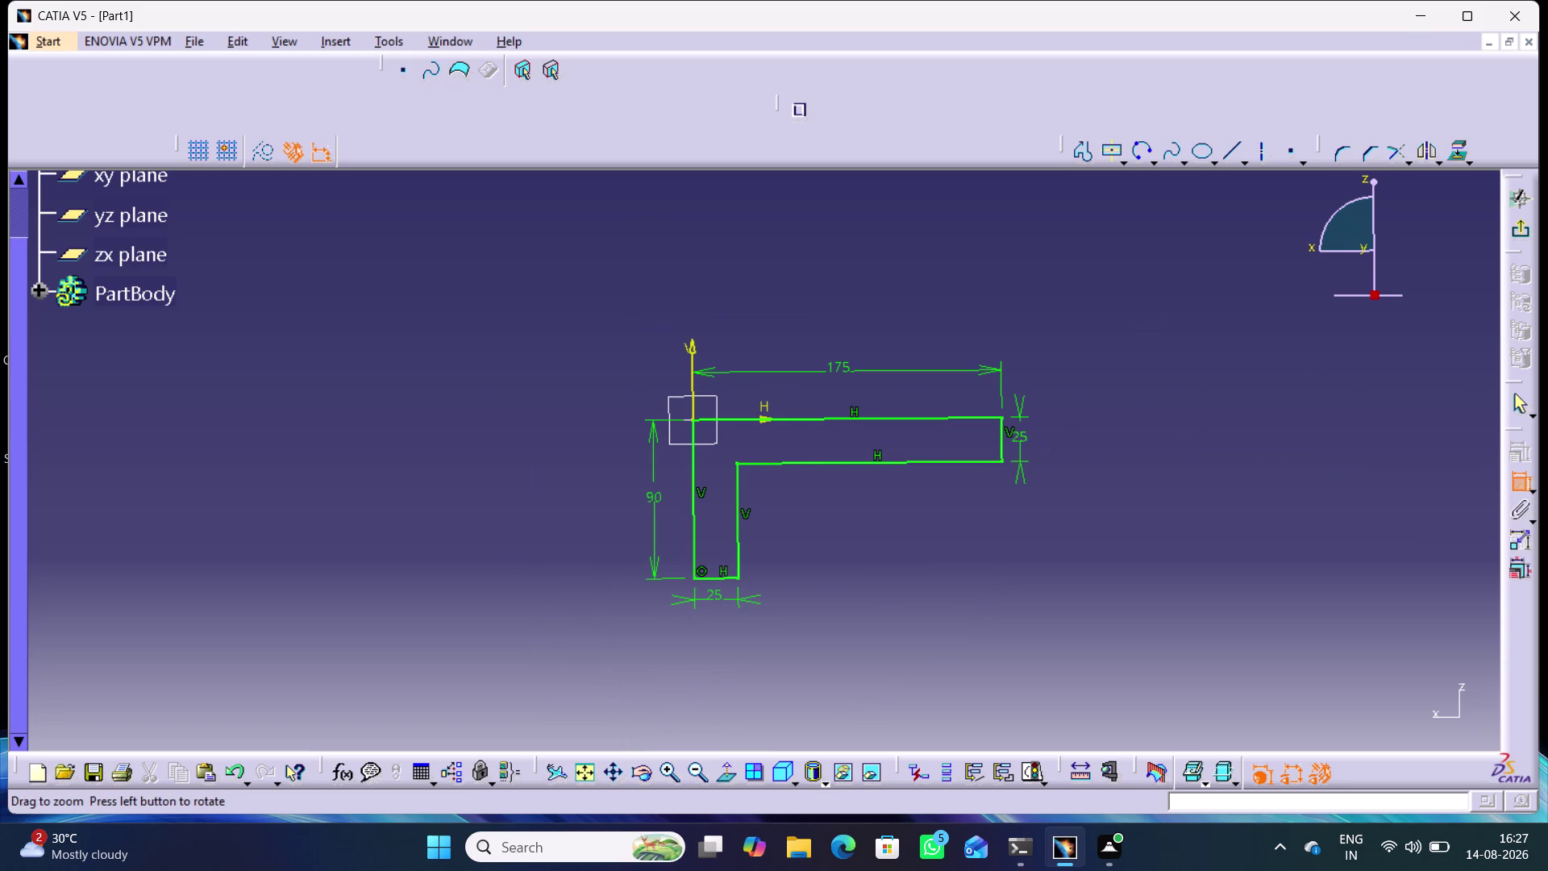
middle_drag(1414, 200, 1476, 241)
right_click(1414, 200)
middle_drag(1050, 383, 1031, 319)
right_click(1050, 383)
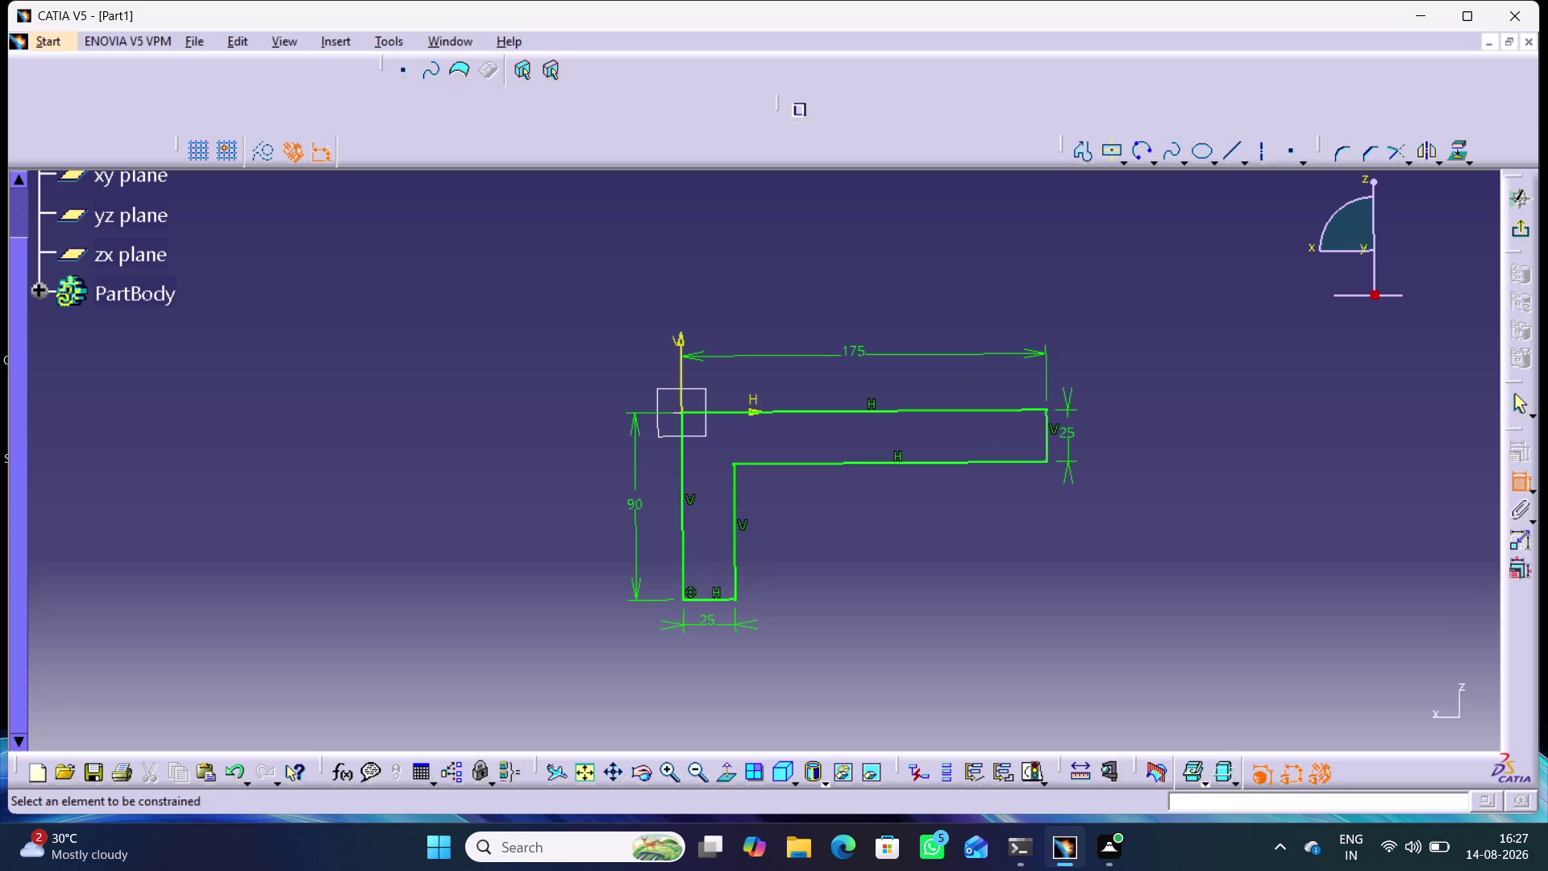
click(1518, 478)
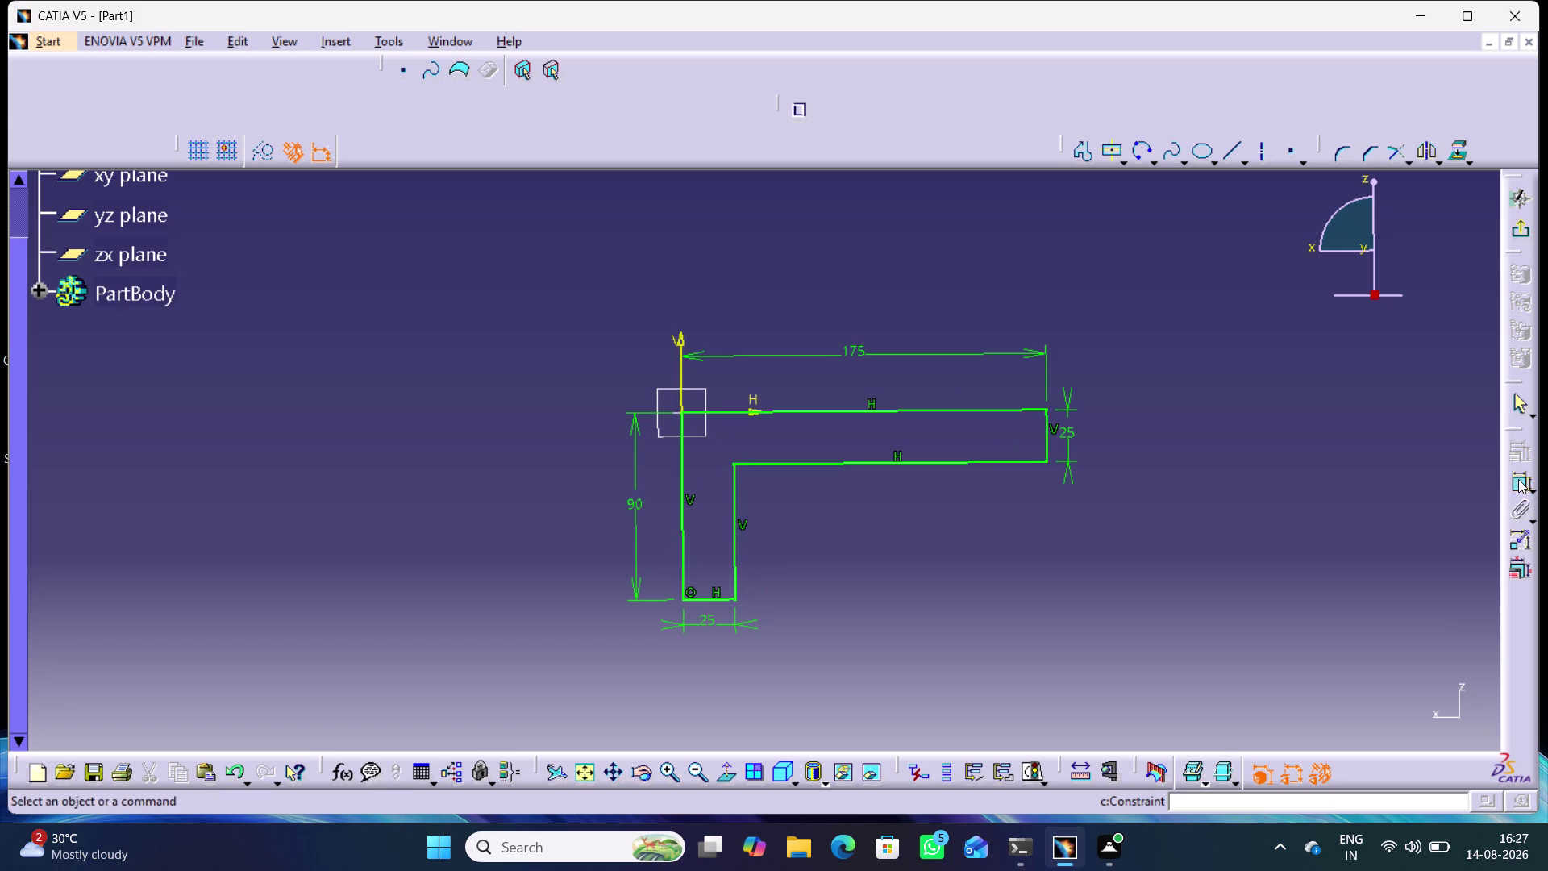
click(1523, 233)
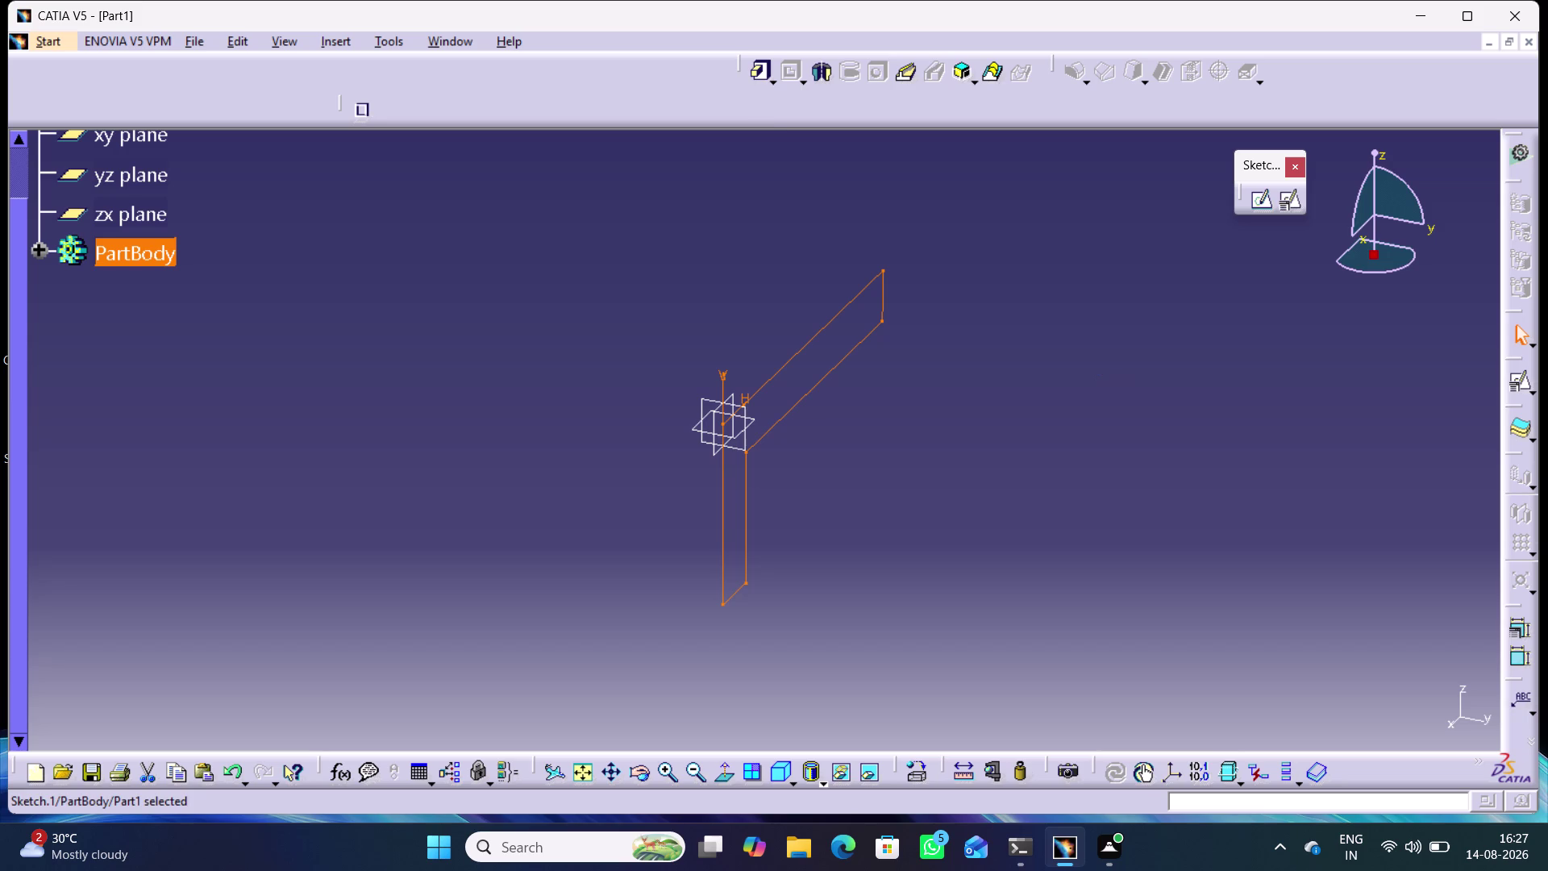
Pad the L profile 60 mm with mirrored extent into a solid bracket.
click(758, 66)
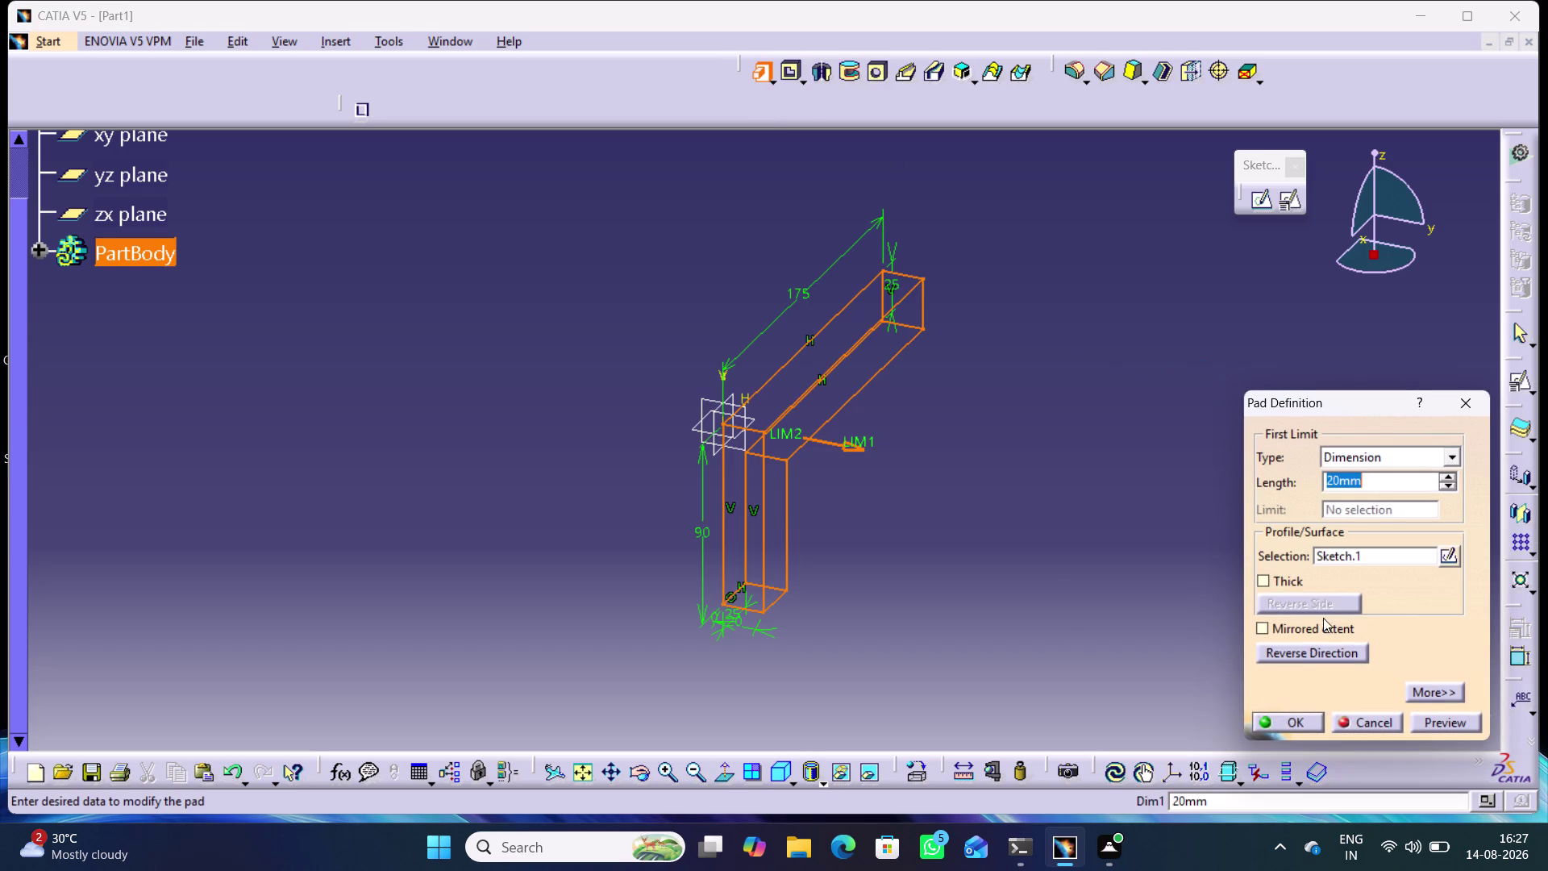
click(1304, 627)
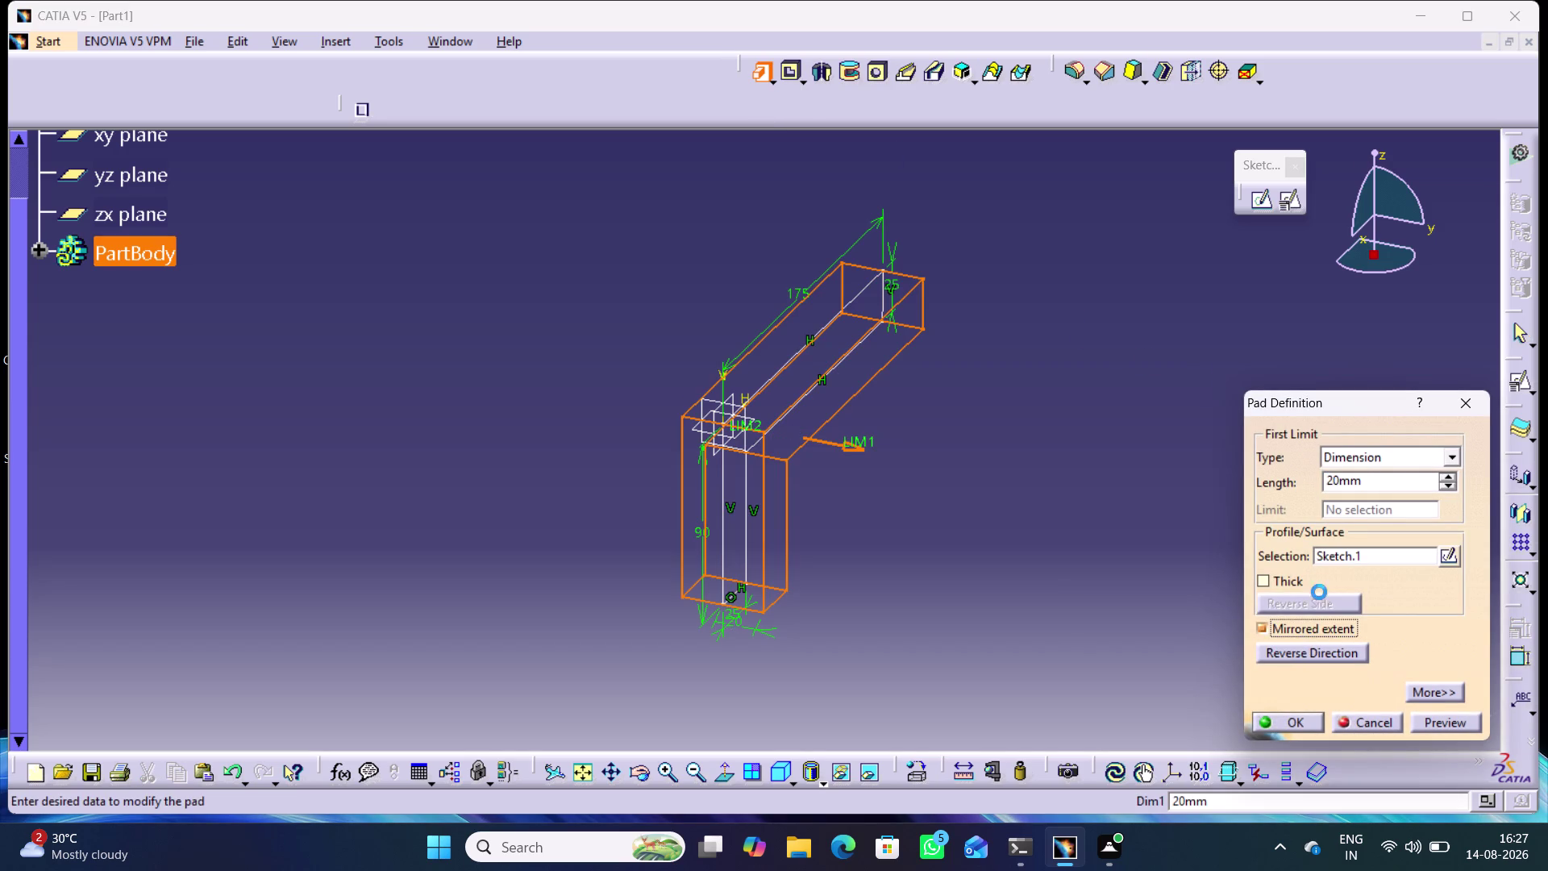
drag(1367, 483, 1301, 471)
text(60)
click(1109, 360)
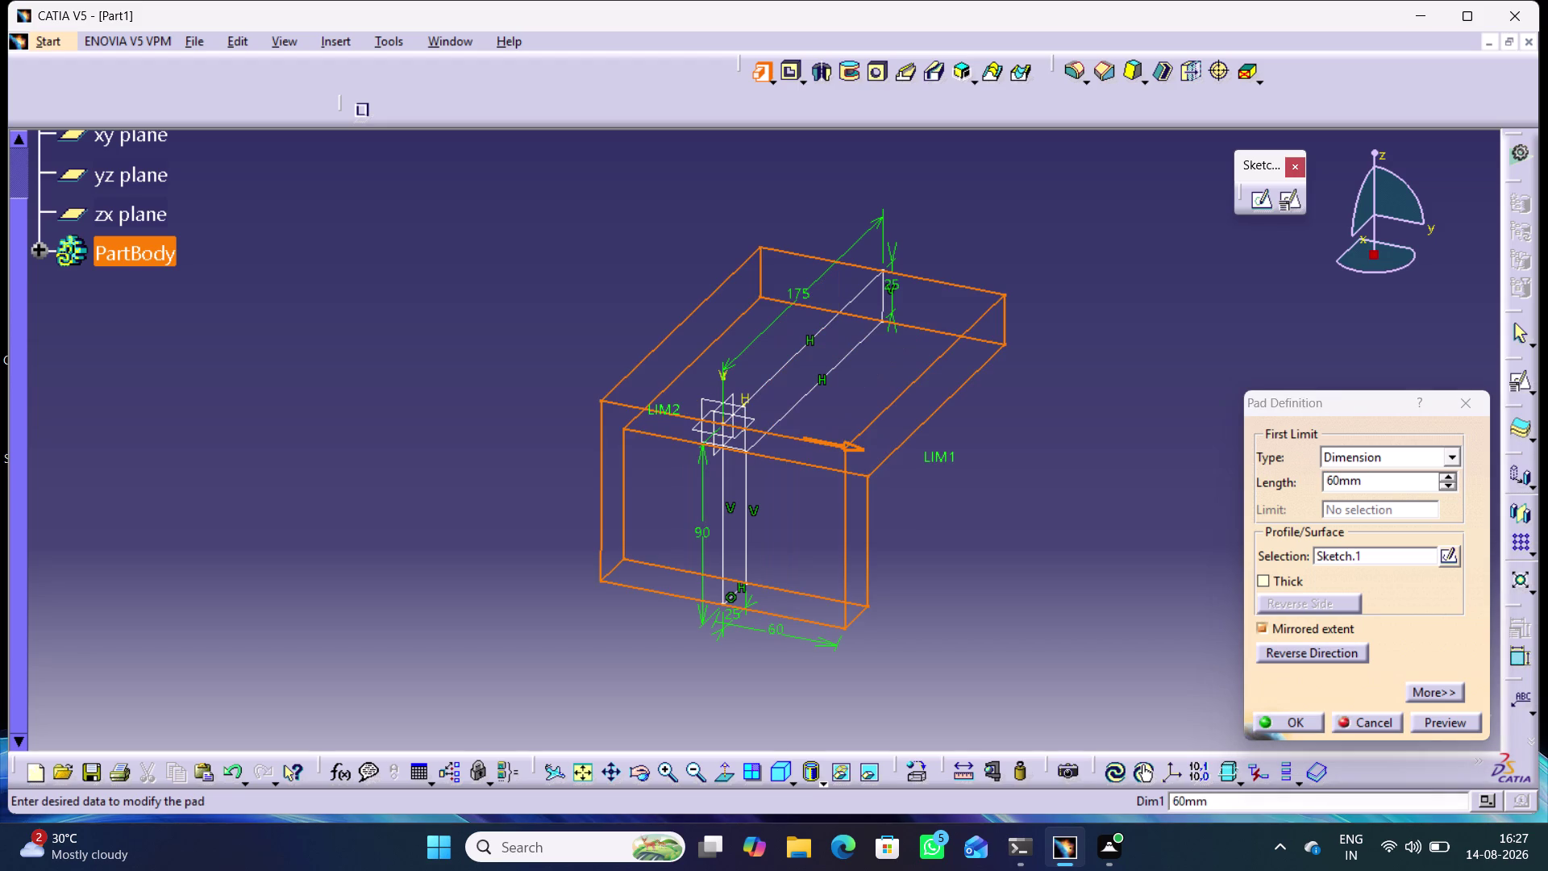
click(1435, 719)
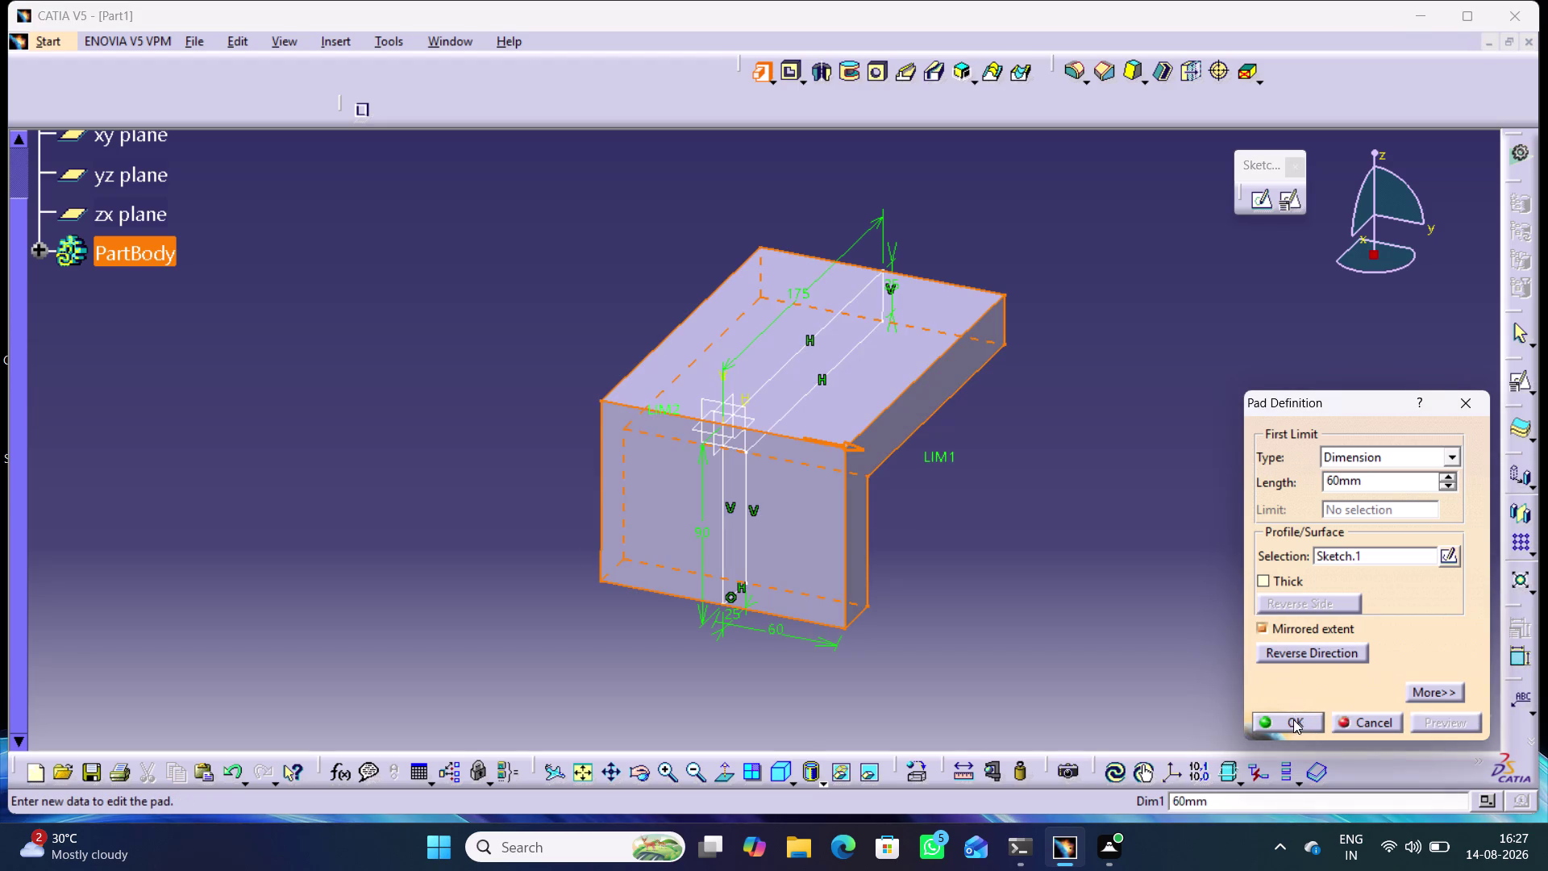
click(1293, 723)
click(1025, 466)
middle_drag(1033, 570, 1111, 420)
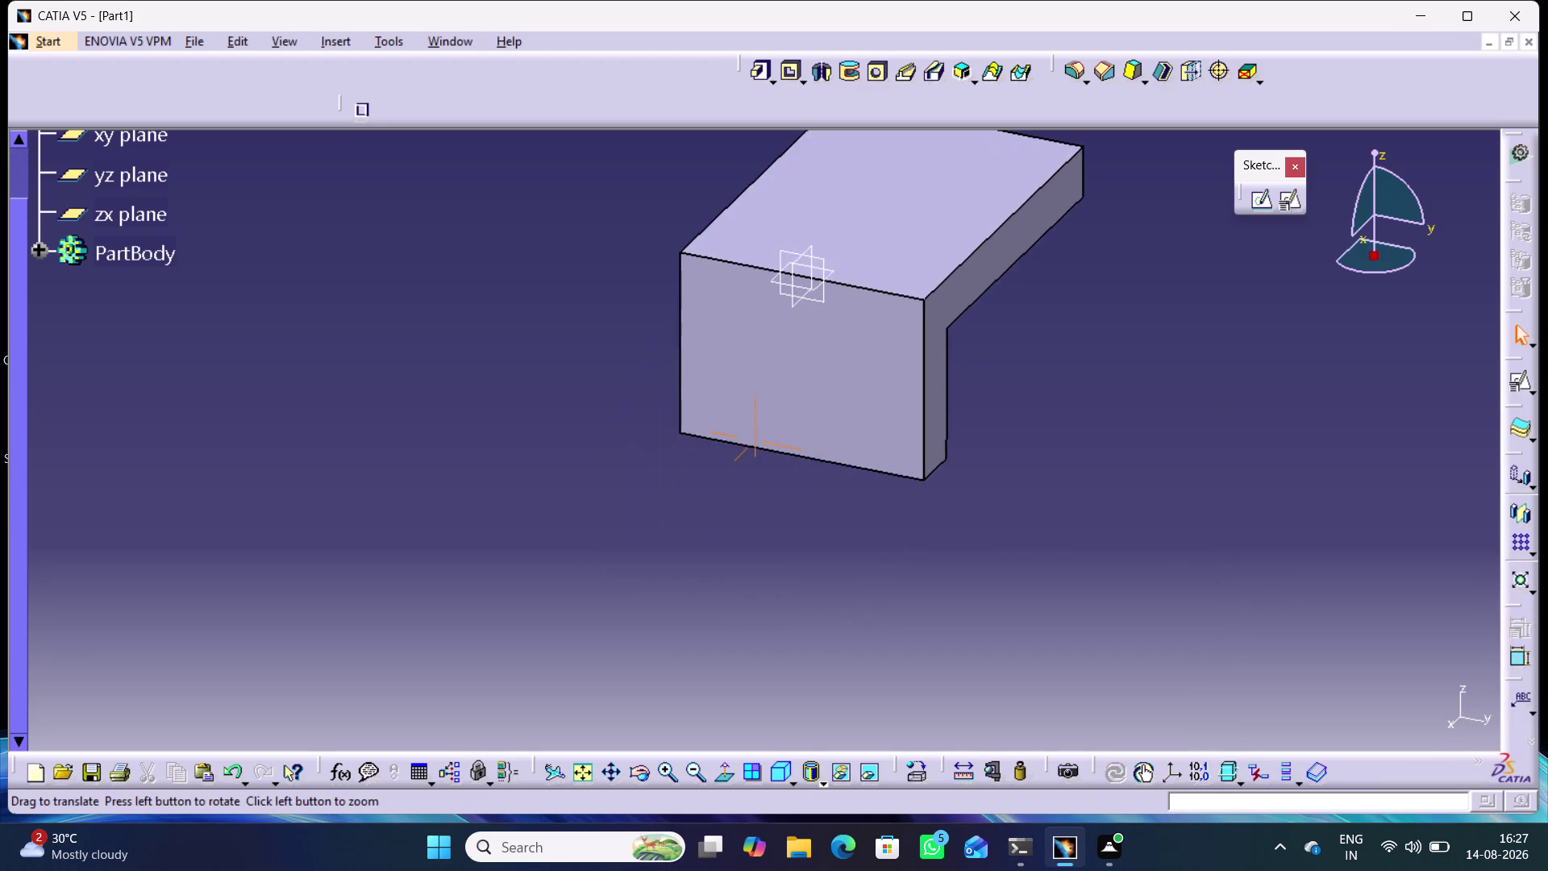
middle_drag(1110, 419, 1110, 483)
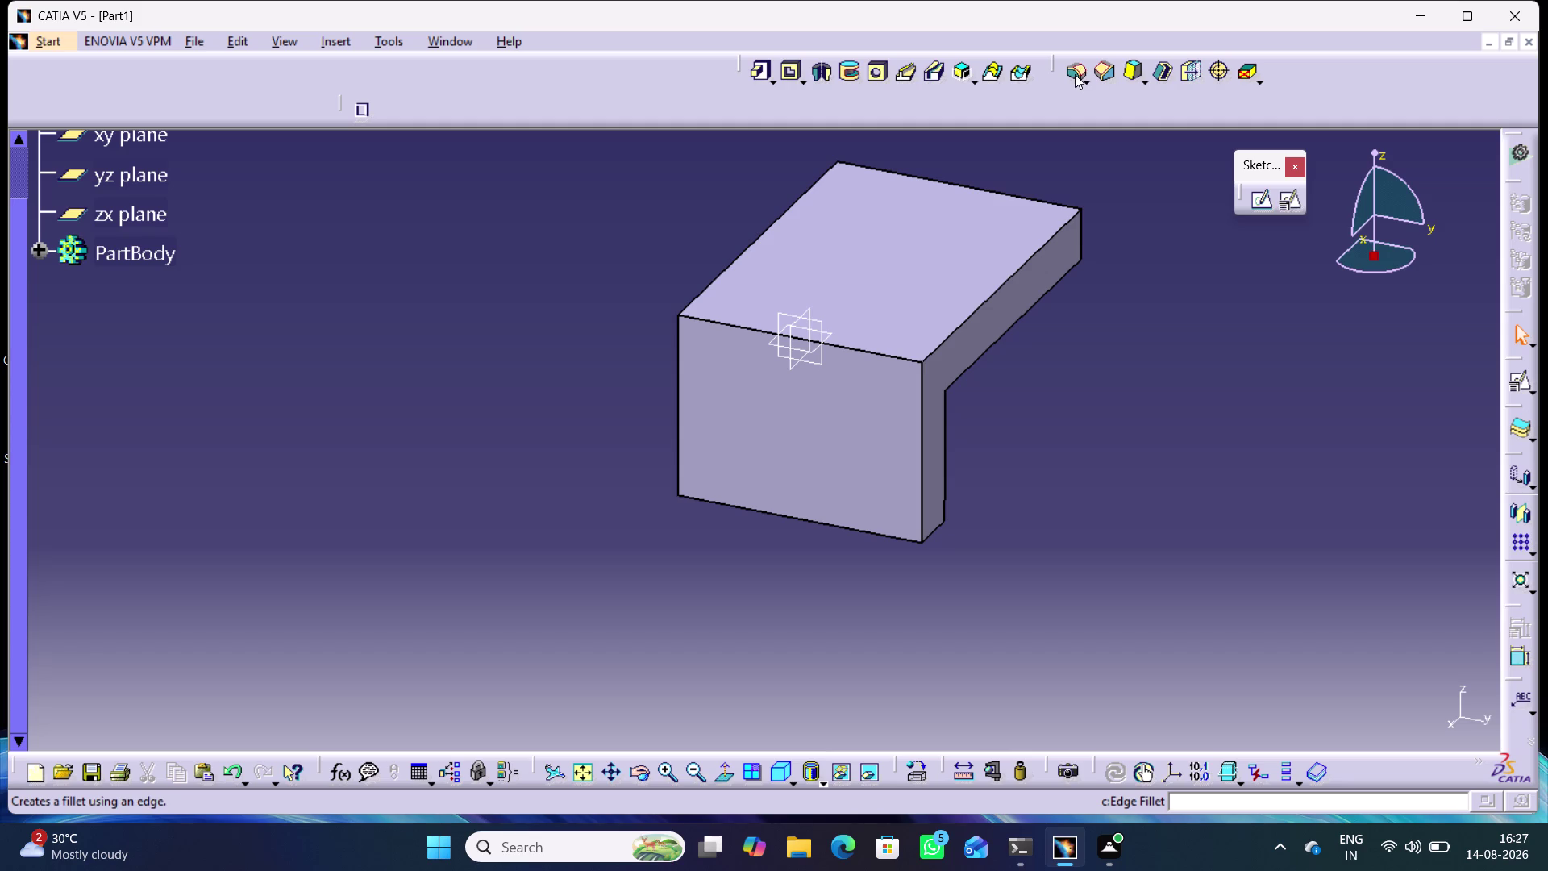
click(1074, 75)
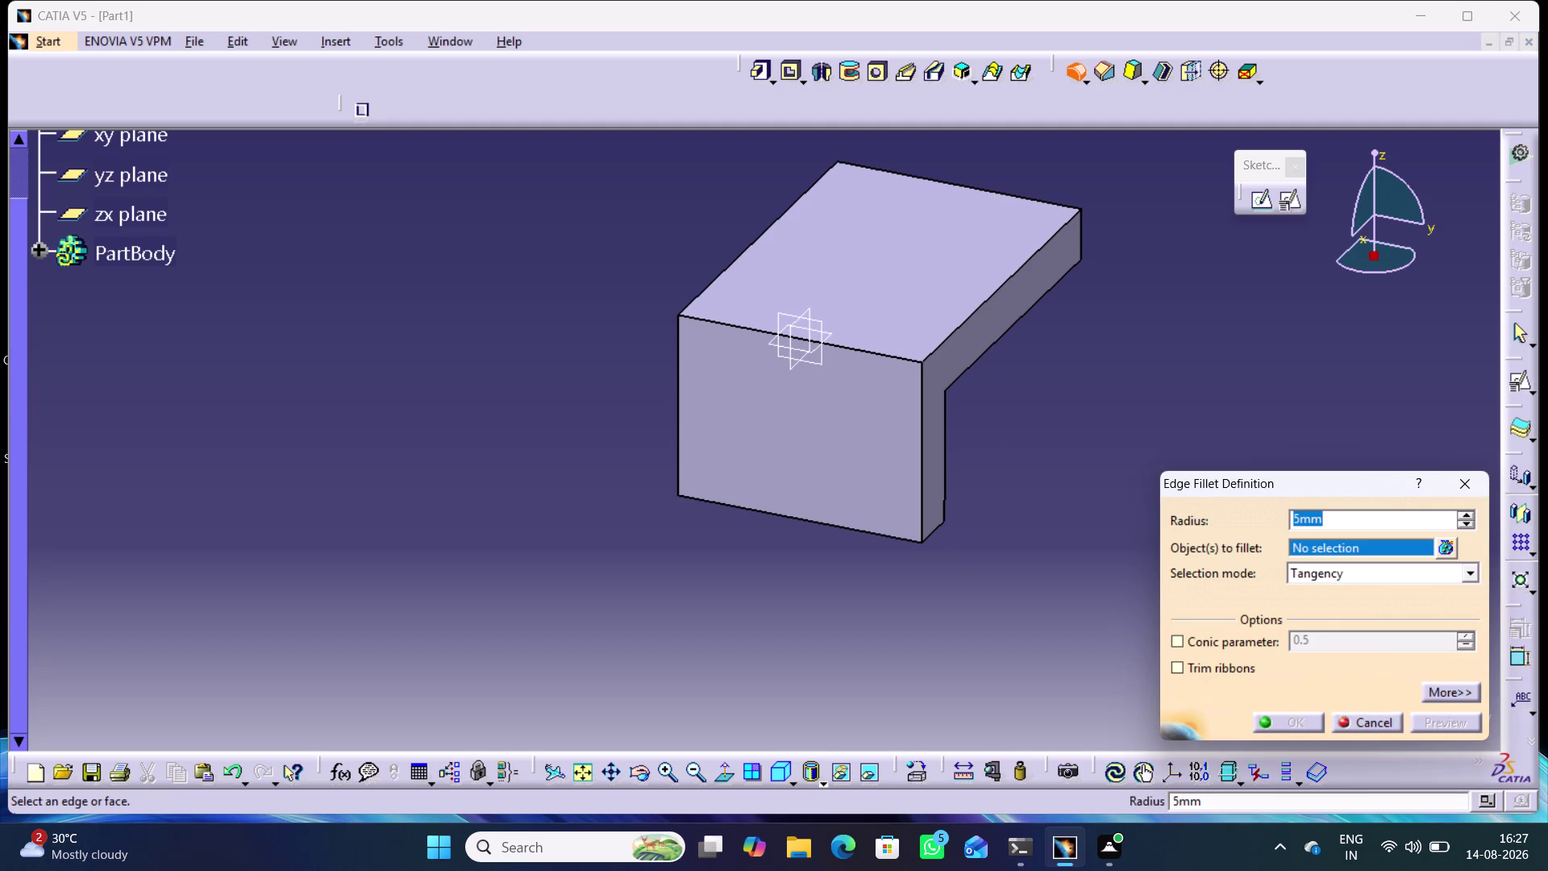
Select the two bottom corner edges at the bracket's end for filleting.
middle_drag(875, 604, 898, 615)
right_click(874, 604)
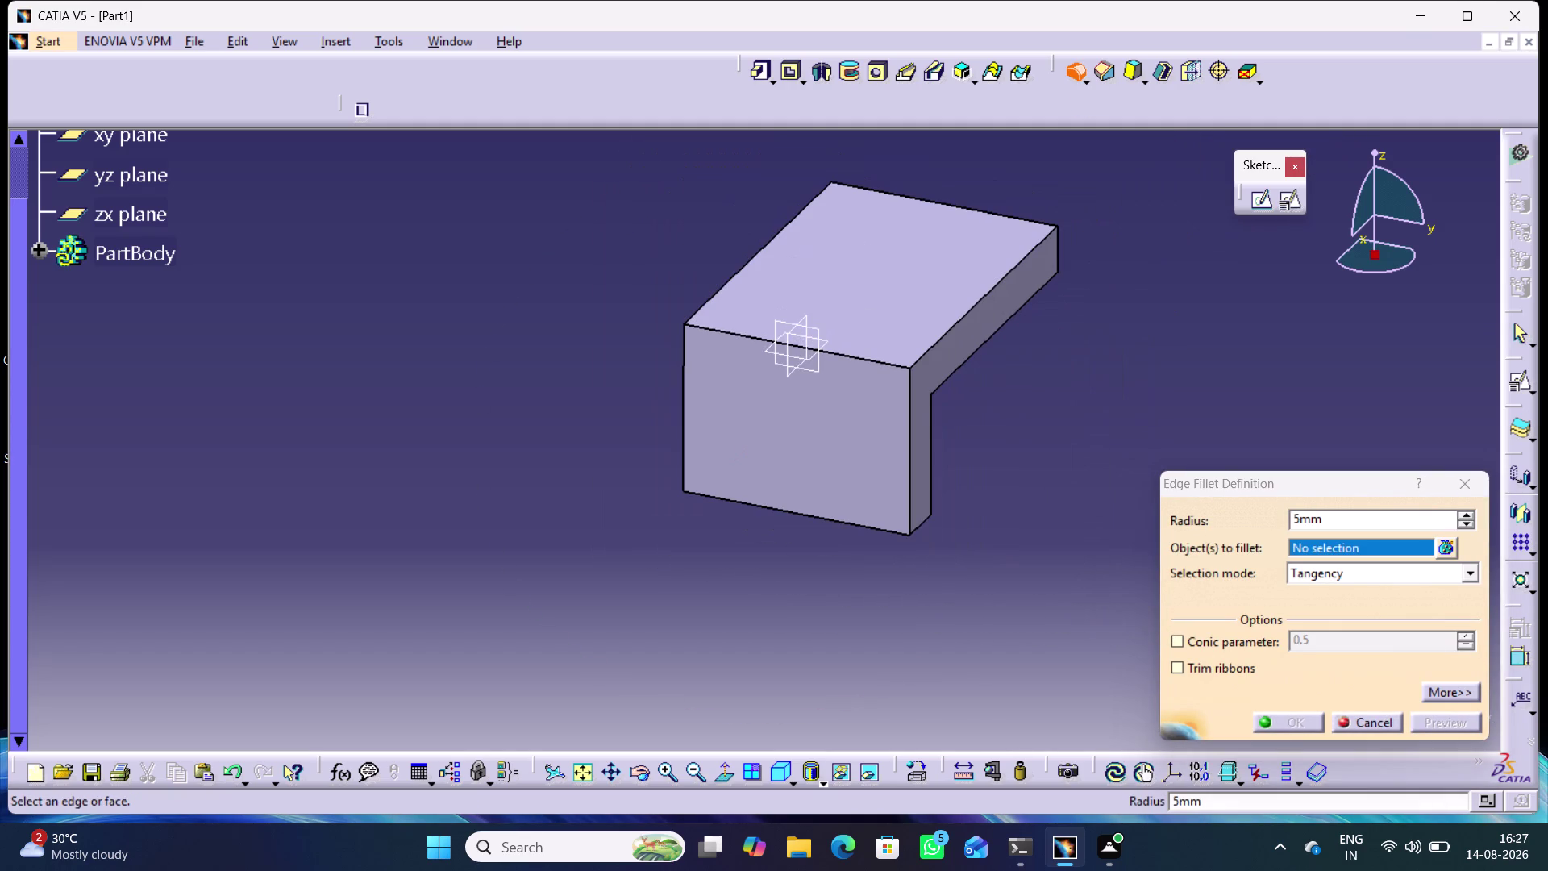
middle_drag(860, 576, 908, 492)
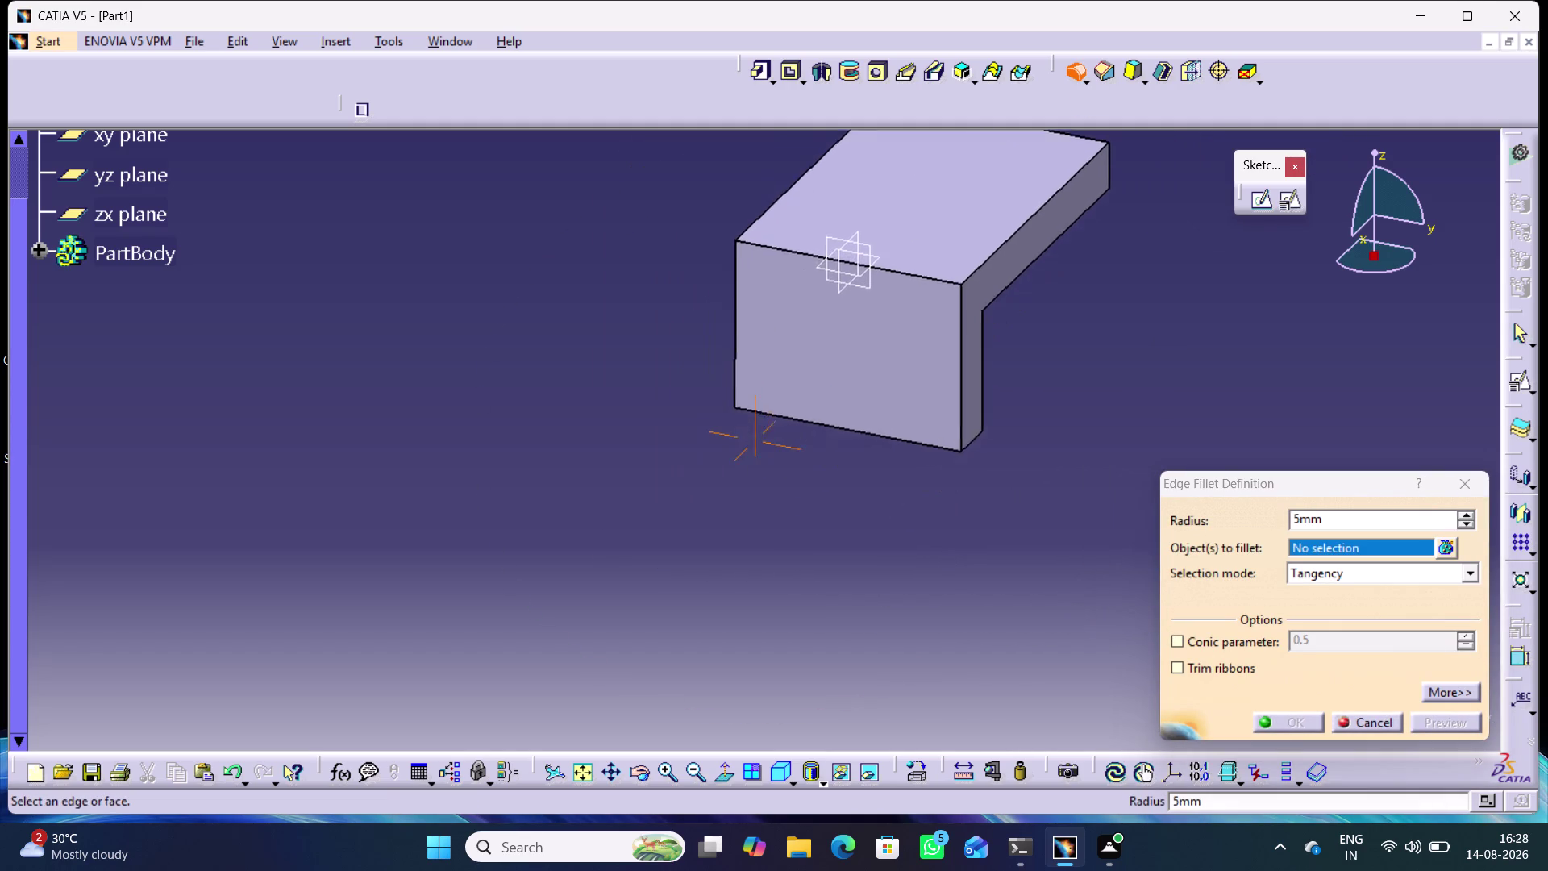
middle_drag(909, 491, 817, 566)
middle_drag(817, 568, 853, 335)
right_drag(817, 568, 853, 334)
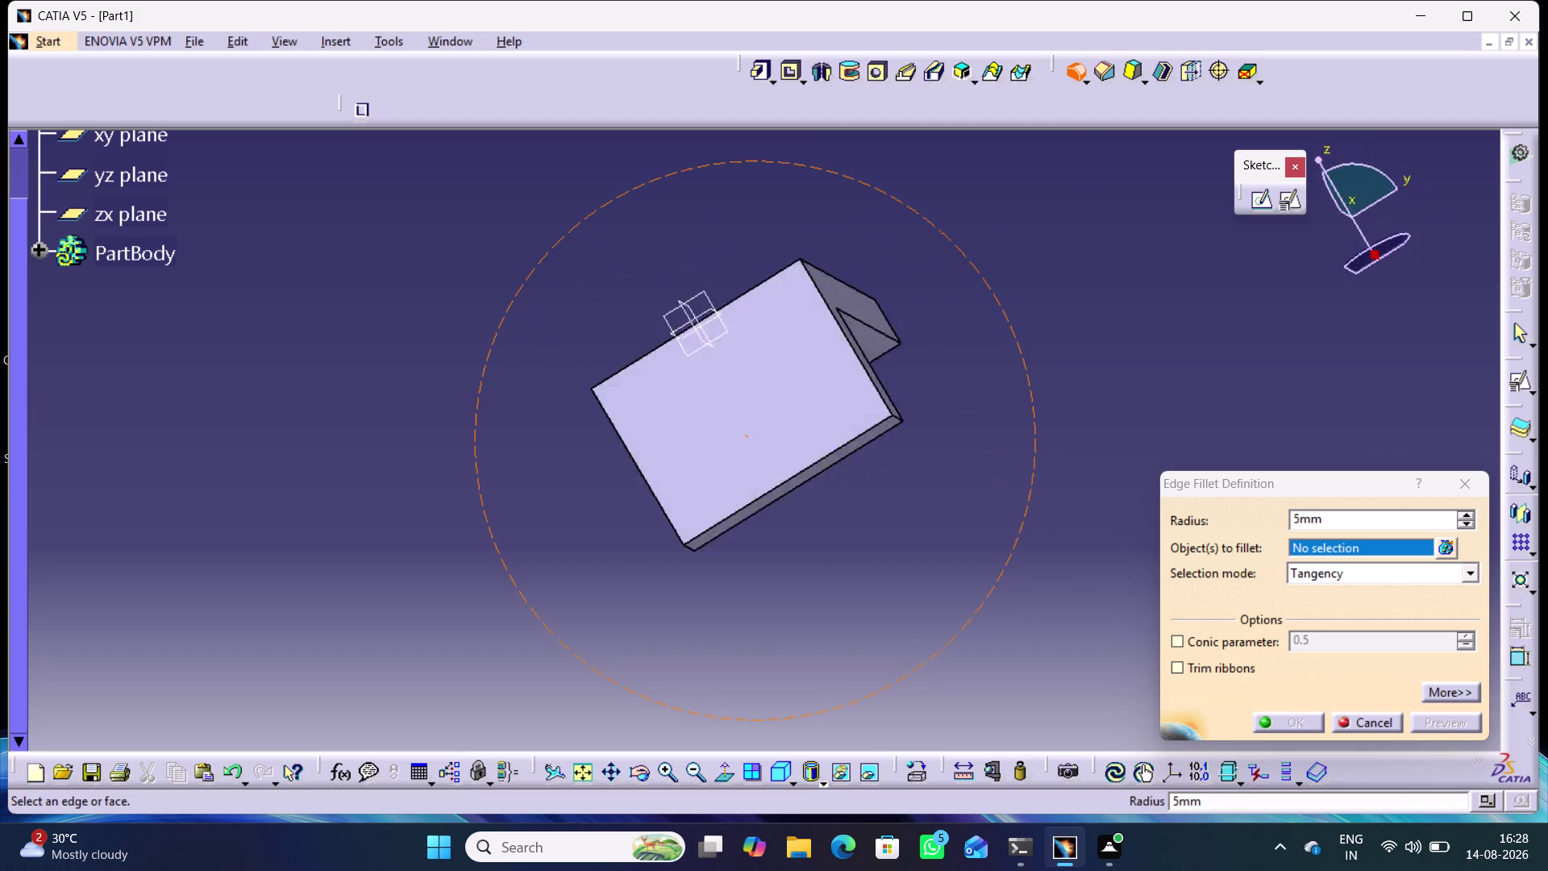
middle_drag(853, 335, 748, 324)
right_drag(853, 335, 748, 324)
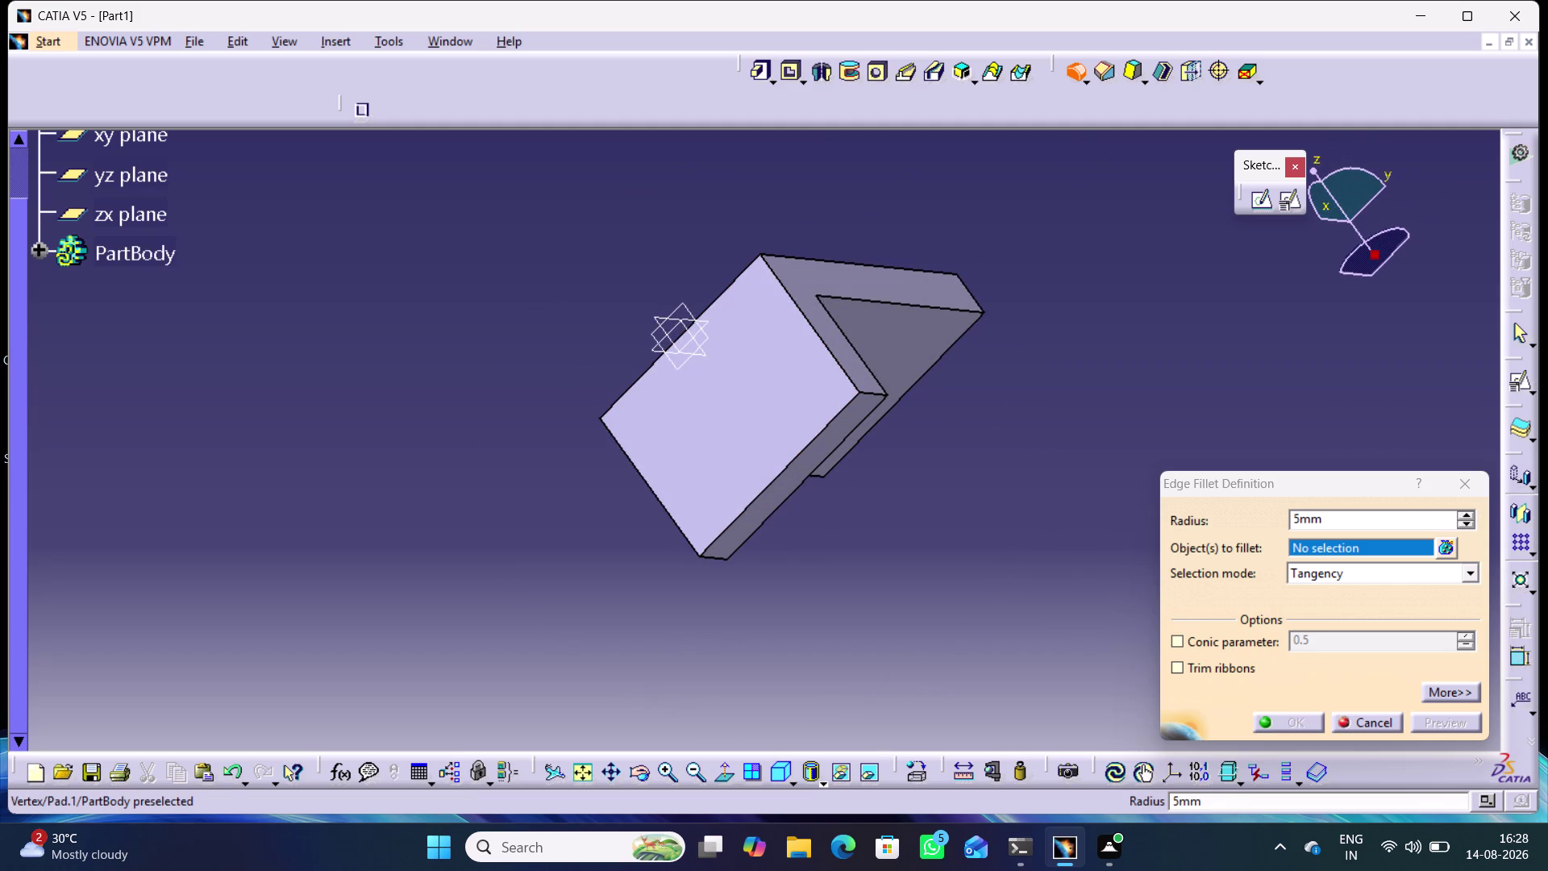
click(881, 394)
middle_drag(963, 404, 972, 456)
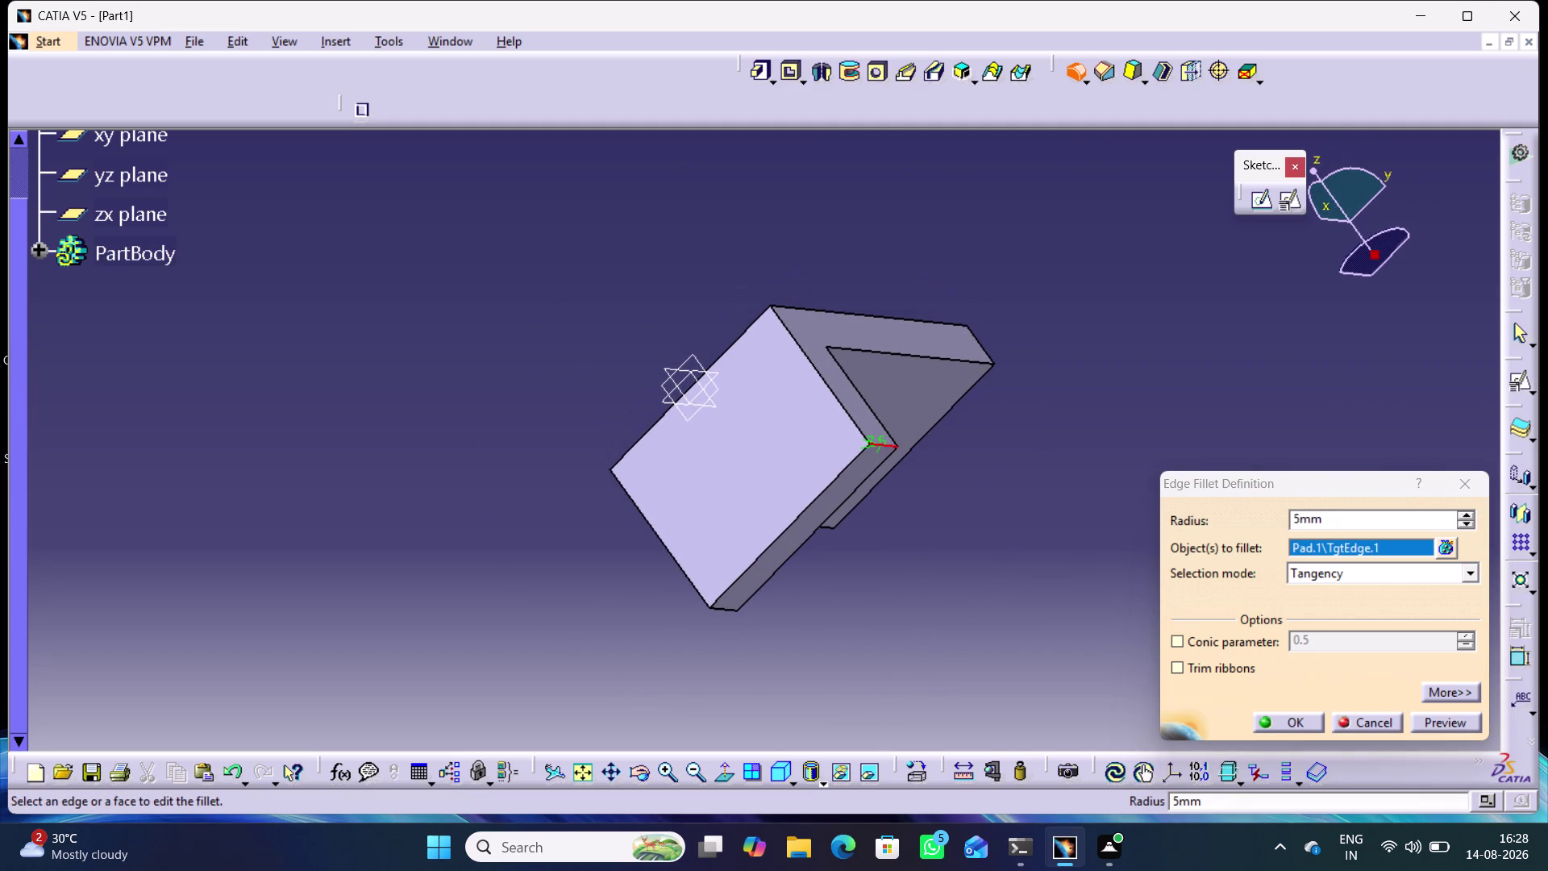
middle_drag(945, 464, 956, 593)
right_drag(945, 464, 957, 593)
middle_drag(585, 580, 616, 518)
right_drag(585, 579, 616, 518)
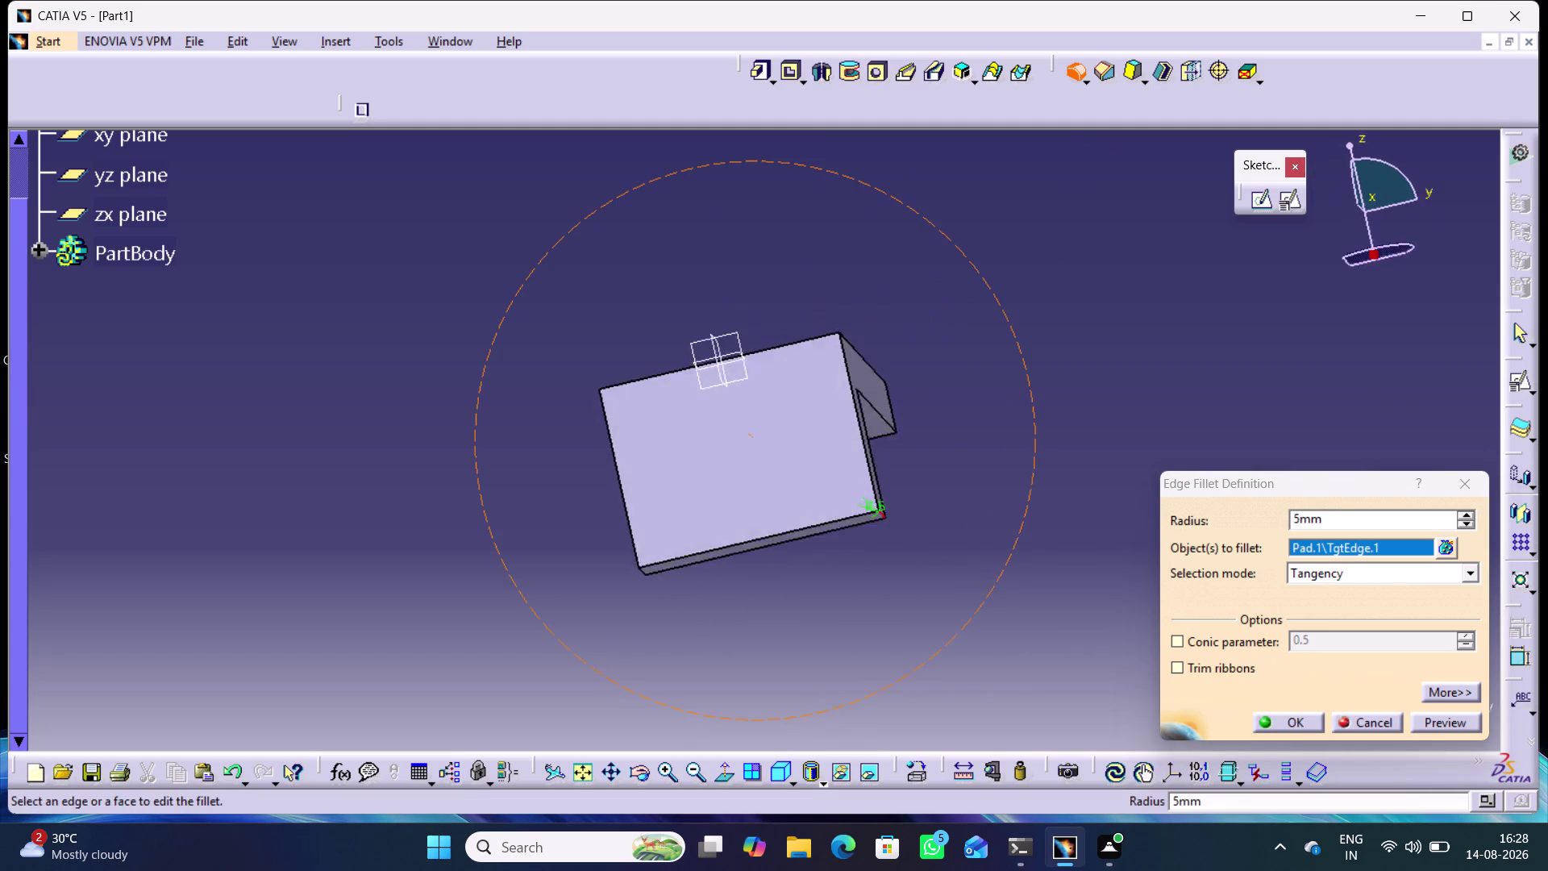
middle_drag(616, 517, 827, 296)
right_drag(616, 518, 826, 296)
click(678, 474)
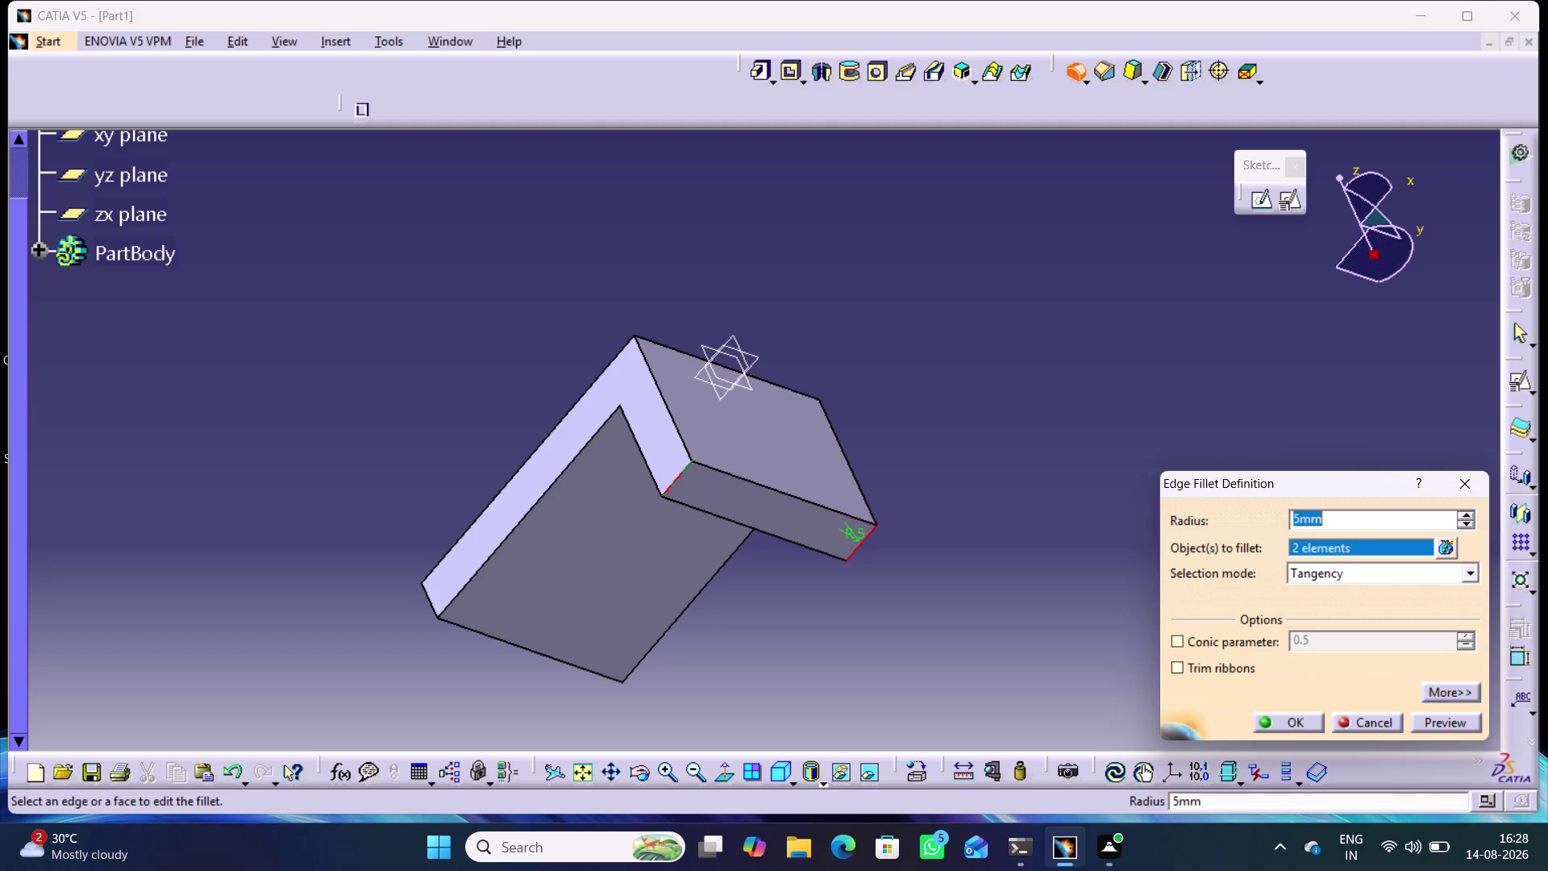
middle_drag(979, 341, 910, 477)
right_drag(978, 341, 909, 477)
scroll(down, 3)
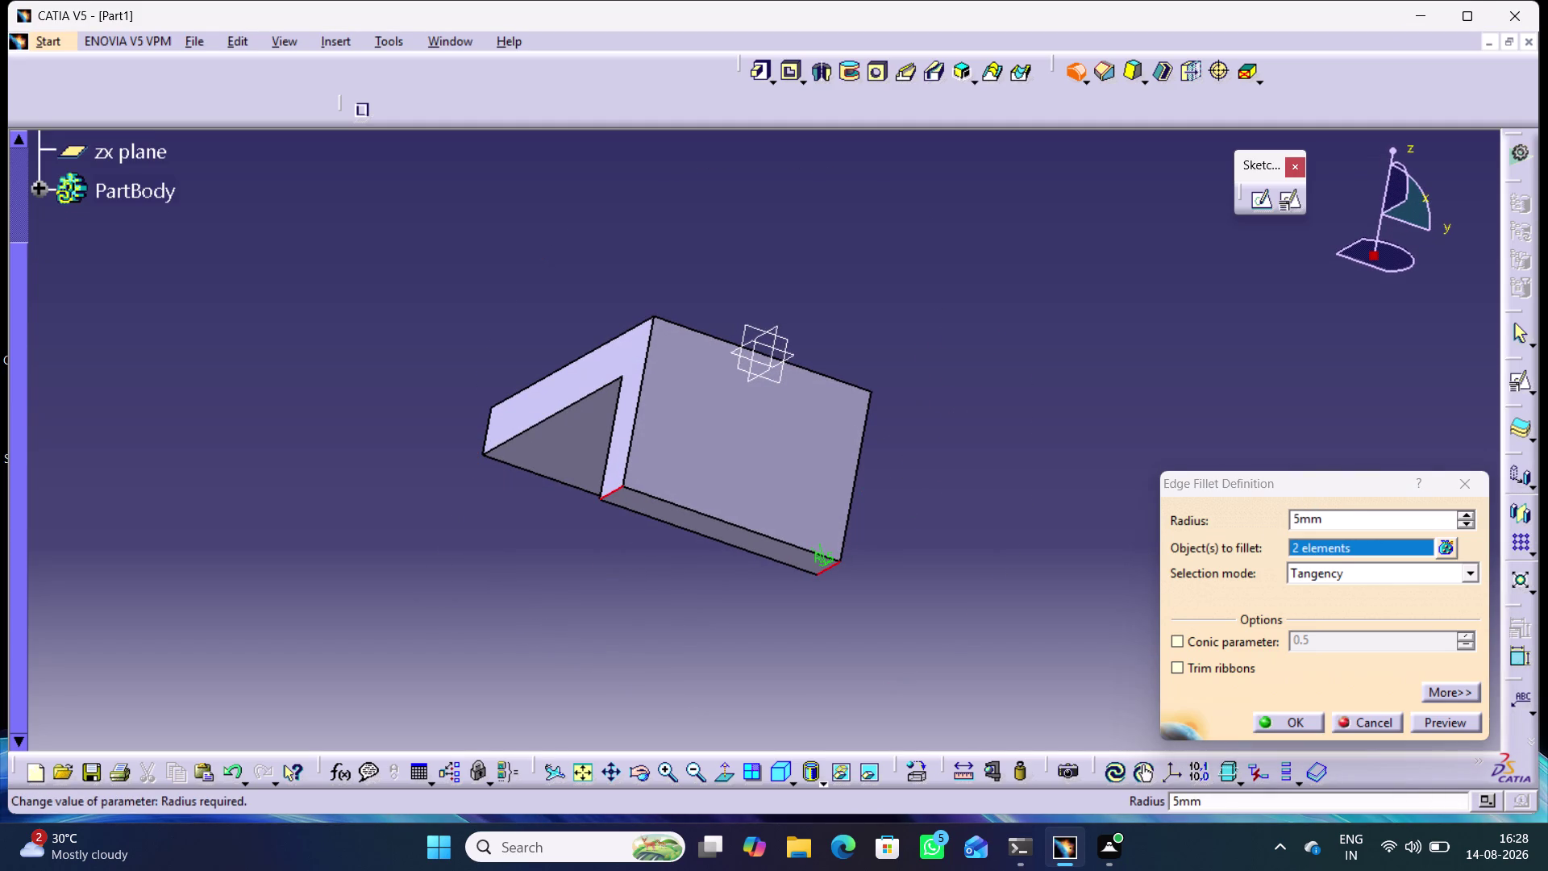
Set the fillet radius to 25 mm, preview it and confirm.
drag(1330, 524, 1252, 515)
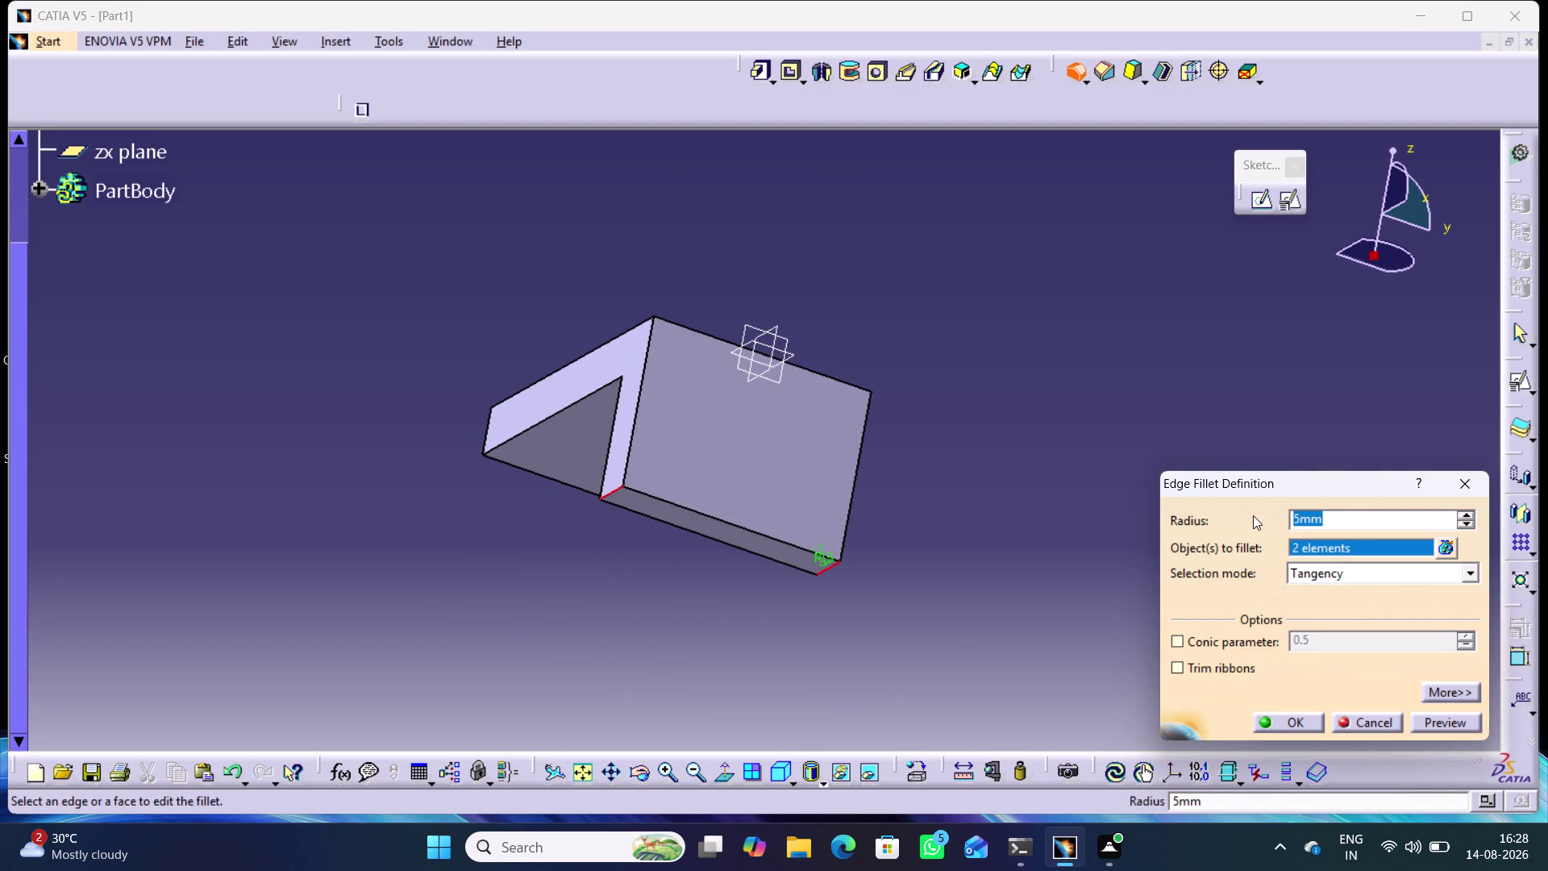
text(25)
click(1050, 391)
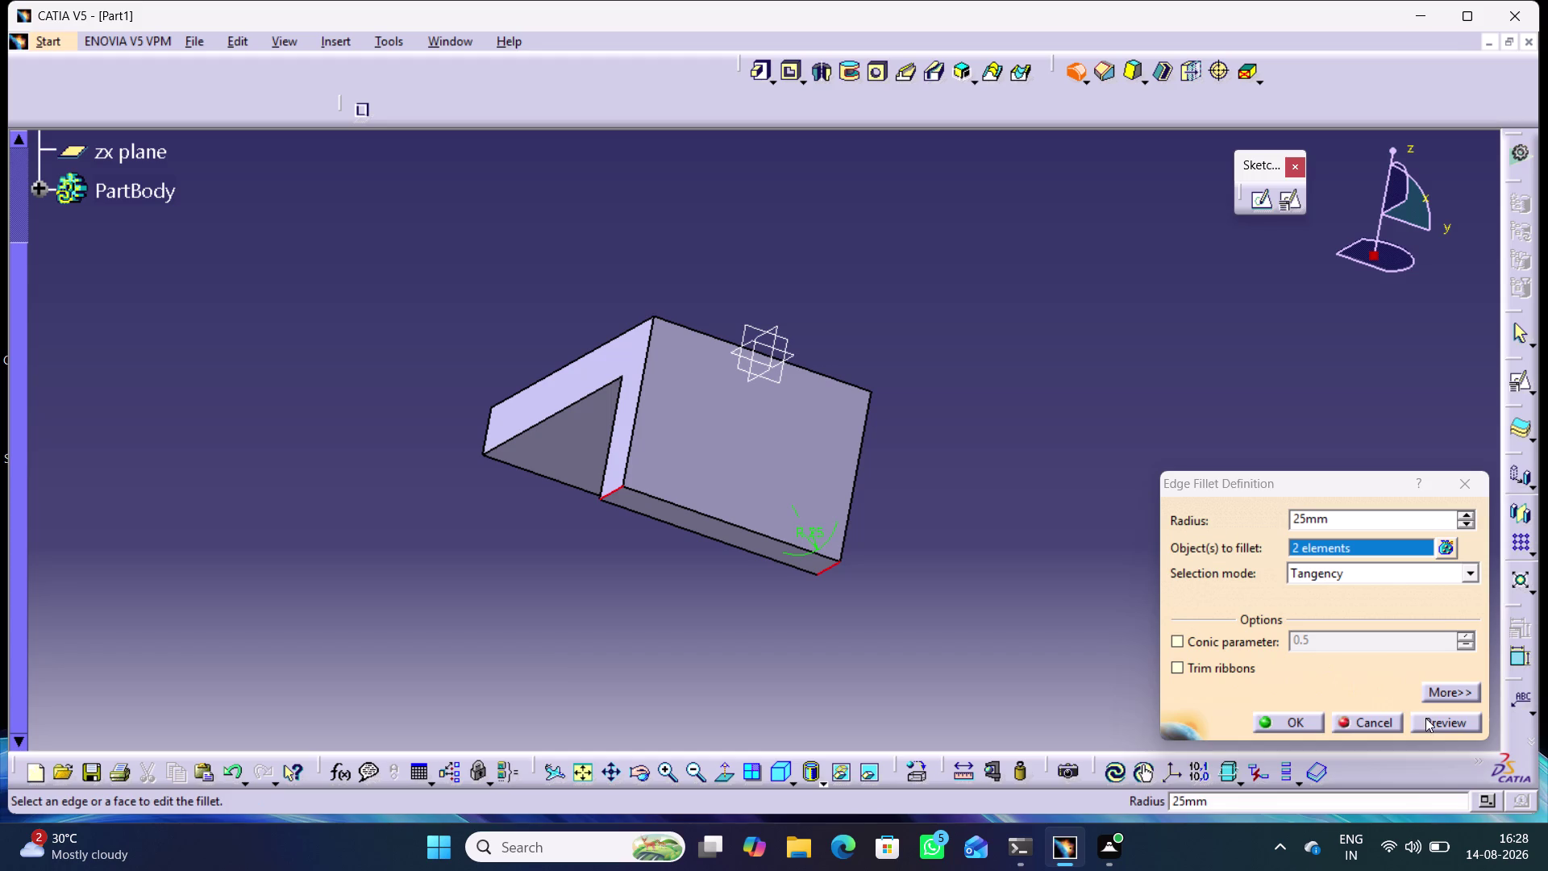
click(1425, 717)
middle_drag(1041, 554, 1010, 495)
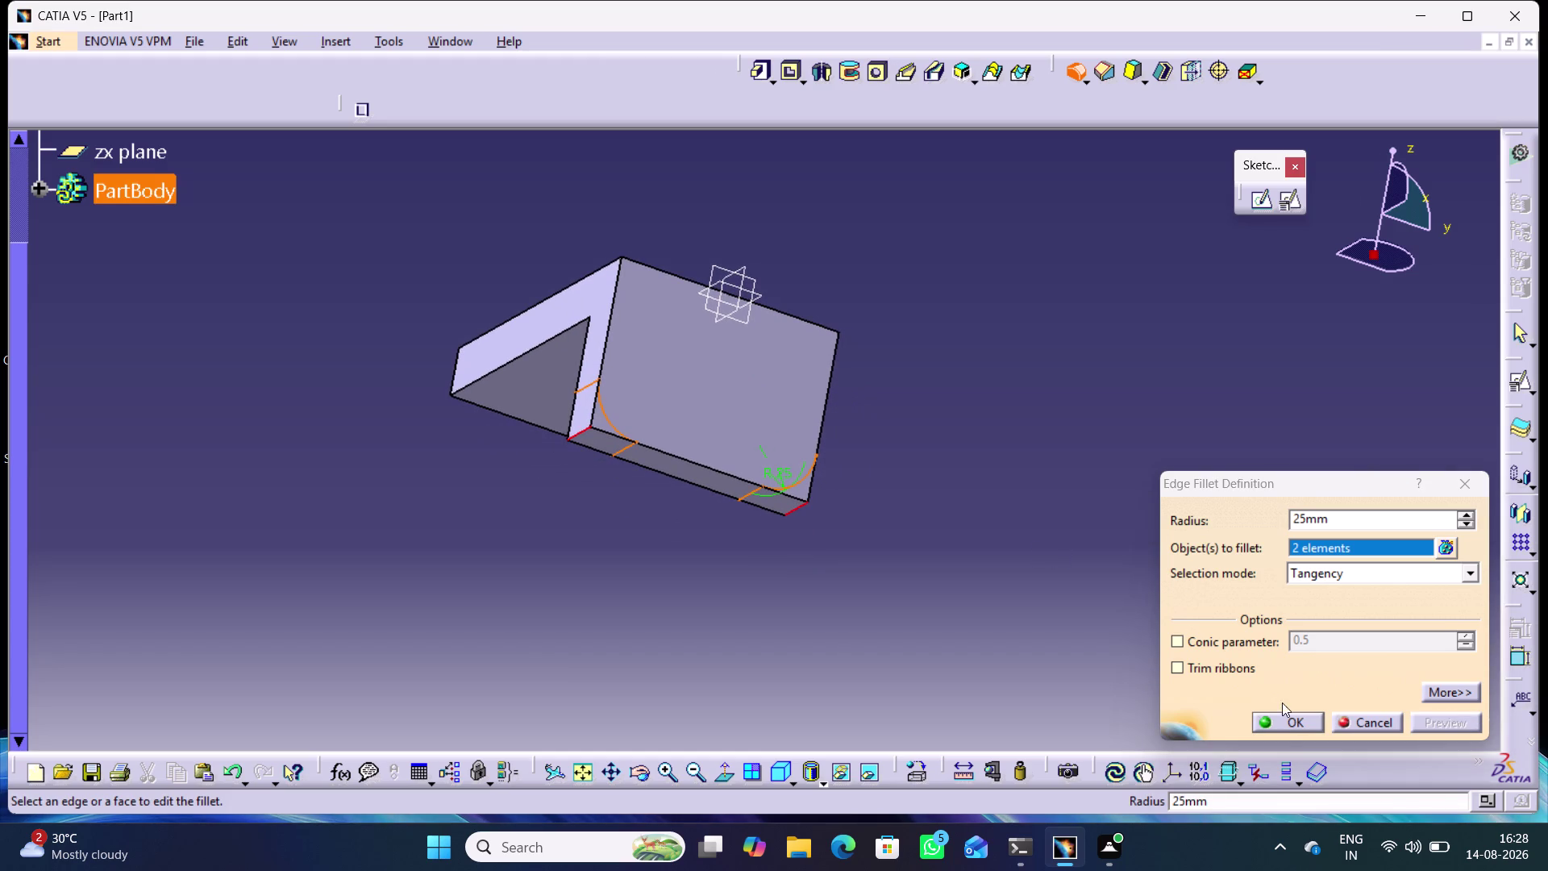
click(1283, 723)
middle_drag(1074, 453, 961, 418)
Rotate to the bracket's filleted end face and open a sketch on it.
right_drag(1074, 453, 961, 418)
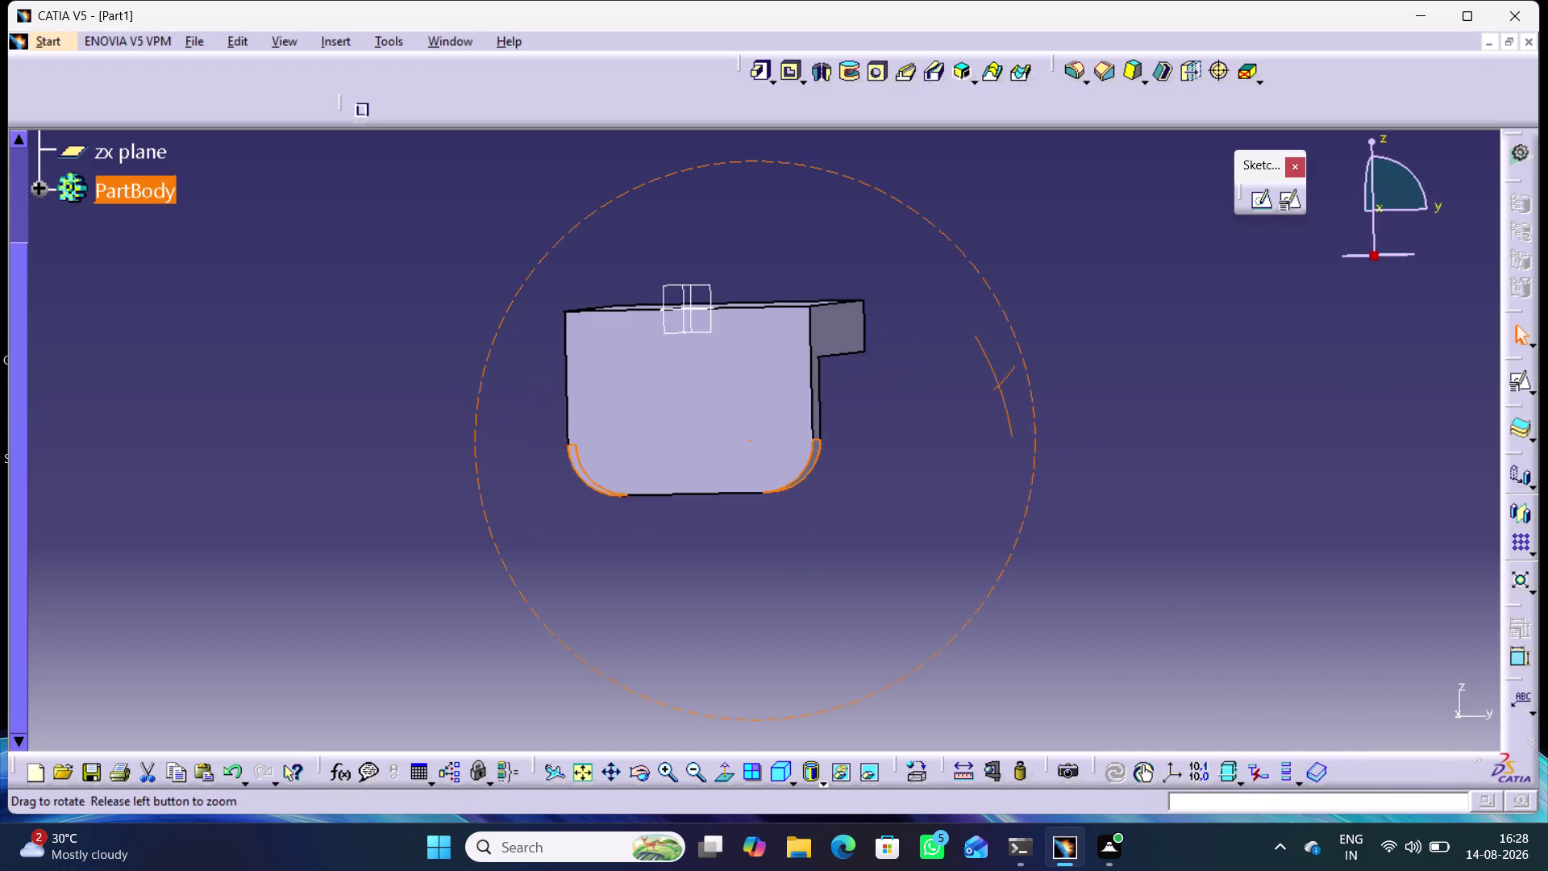
middle_drag(961, 418, 963, 421)
right_drag(961, 417, 964, 421)
click(969, 438)
click(750, 428)
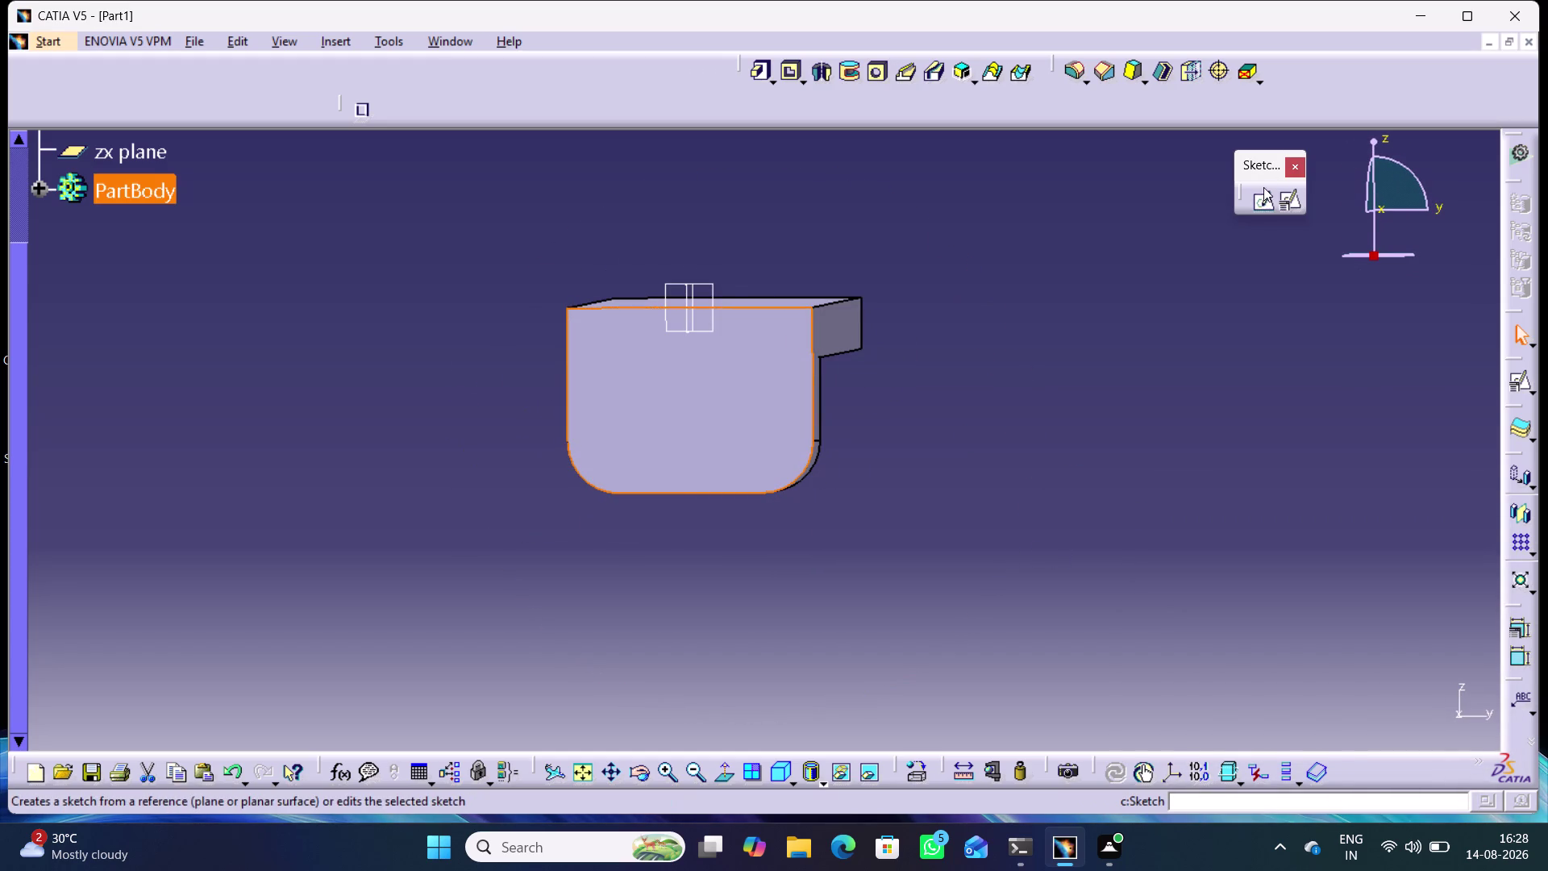
click(1258, 193)
middle_drag(941, 371, 974, 377)
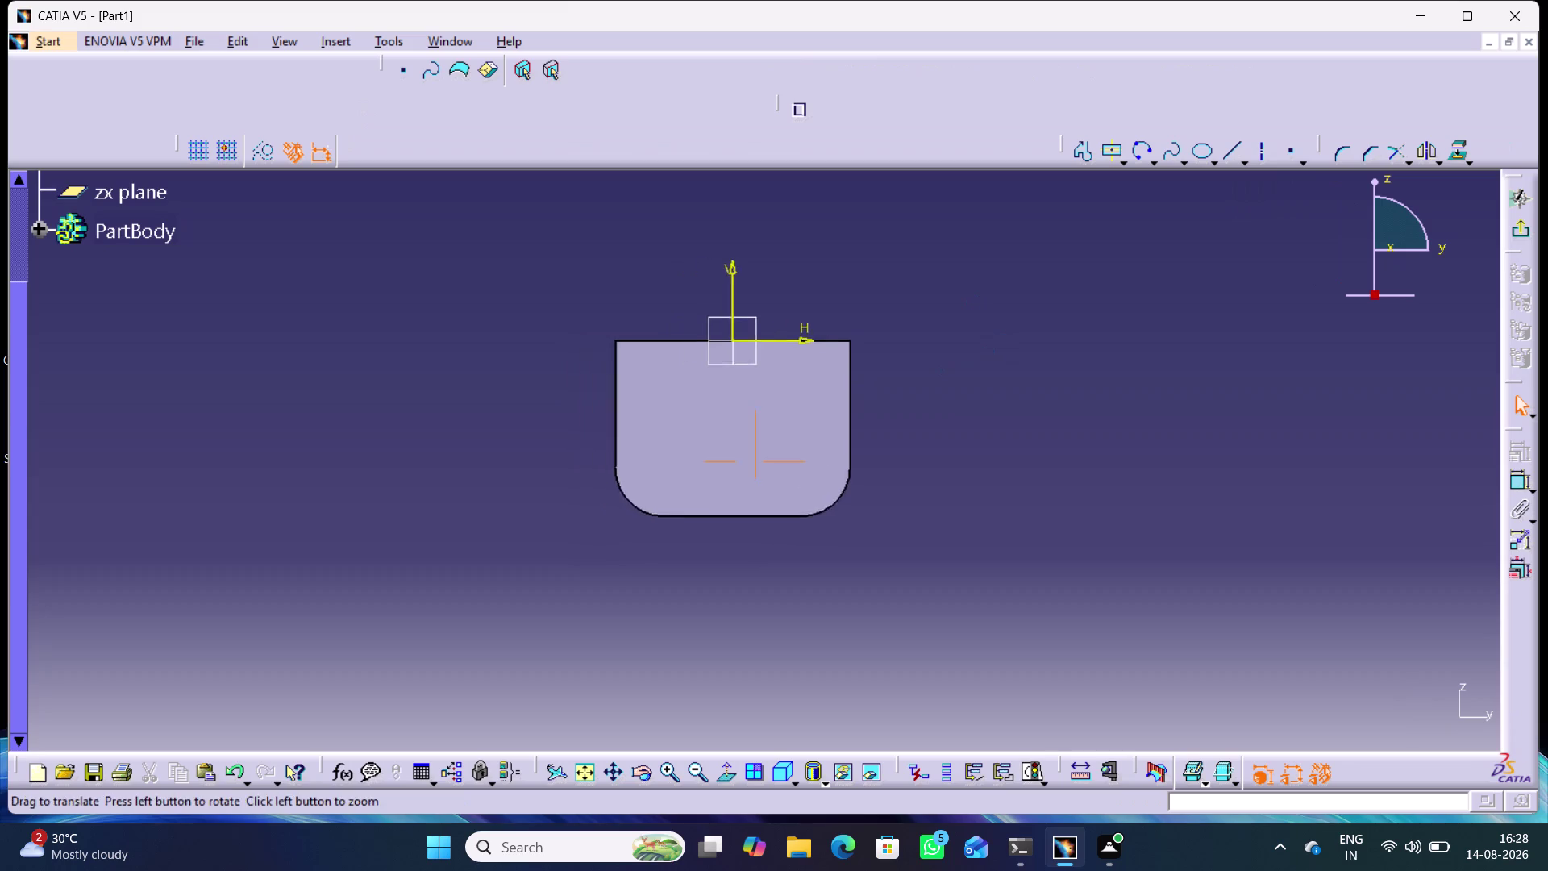
middle_drag(974, 377, 1073, 371)
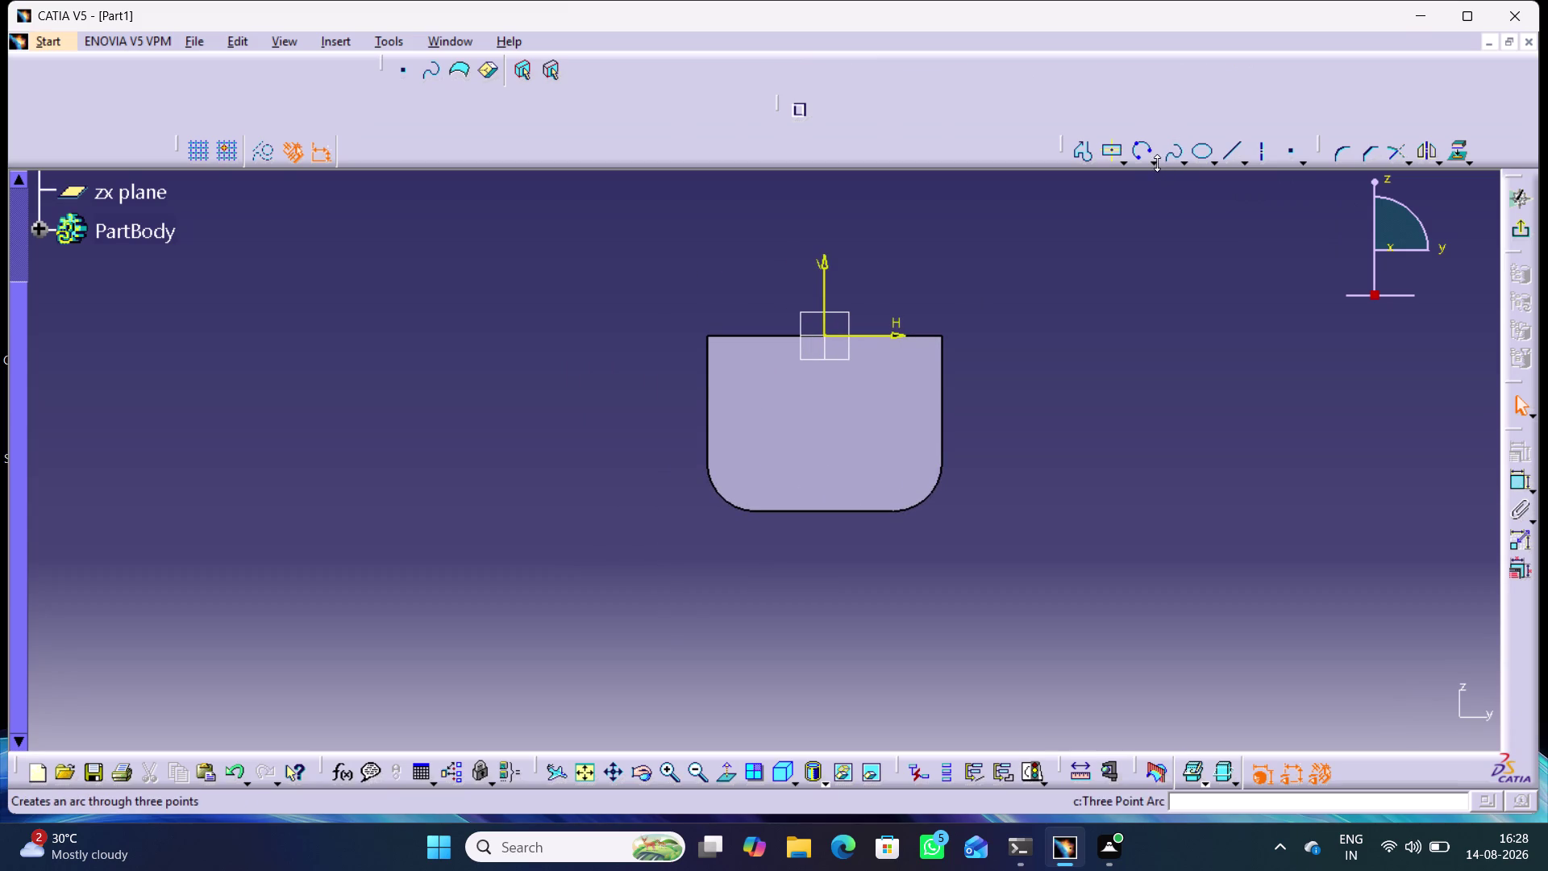
click(1157, 163)
Draw a second circle centred near the lower-left rounded corner.
click(1176, 191)
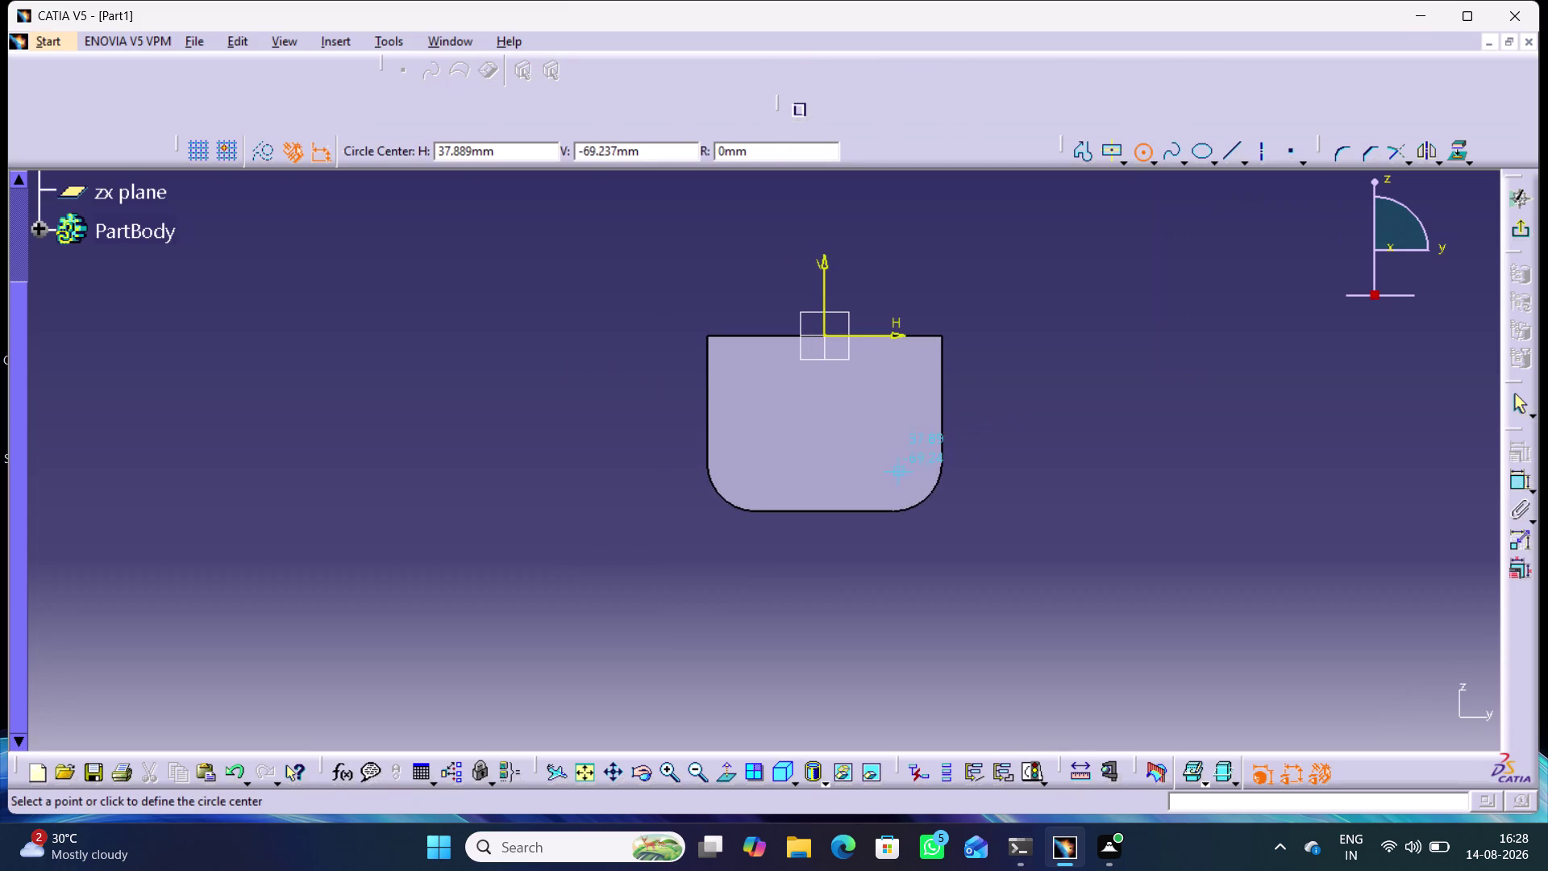
click(899, 467)
click(918, 485)
click(749, 469)
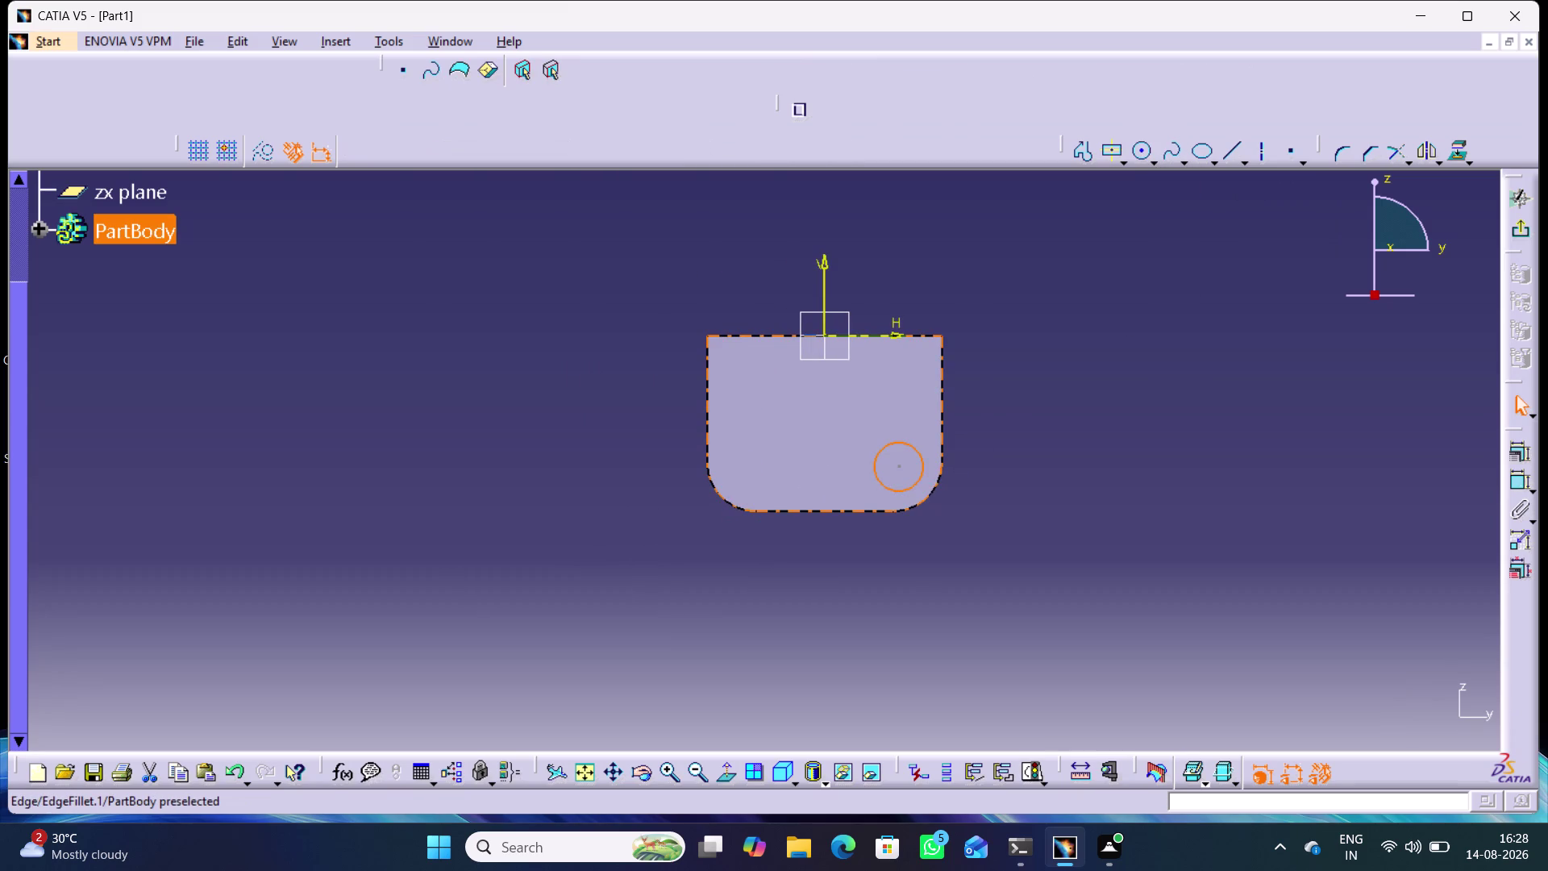
click(1146, 157)
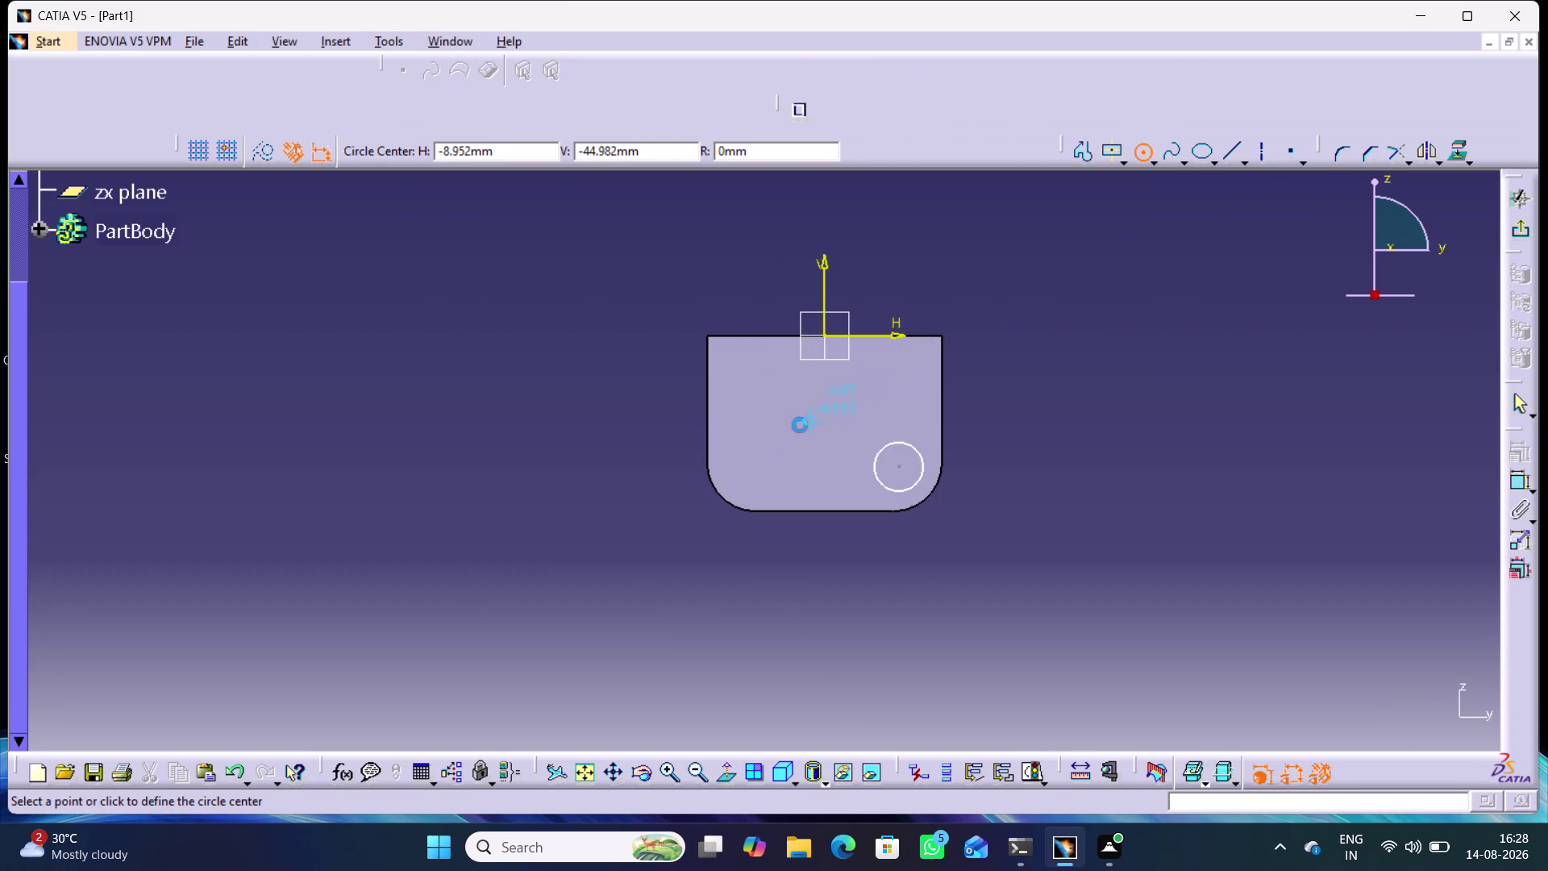
click(750, 470)
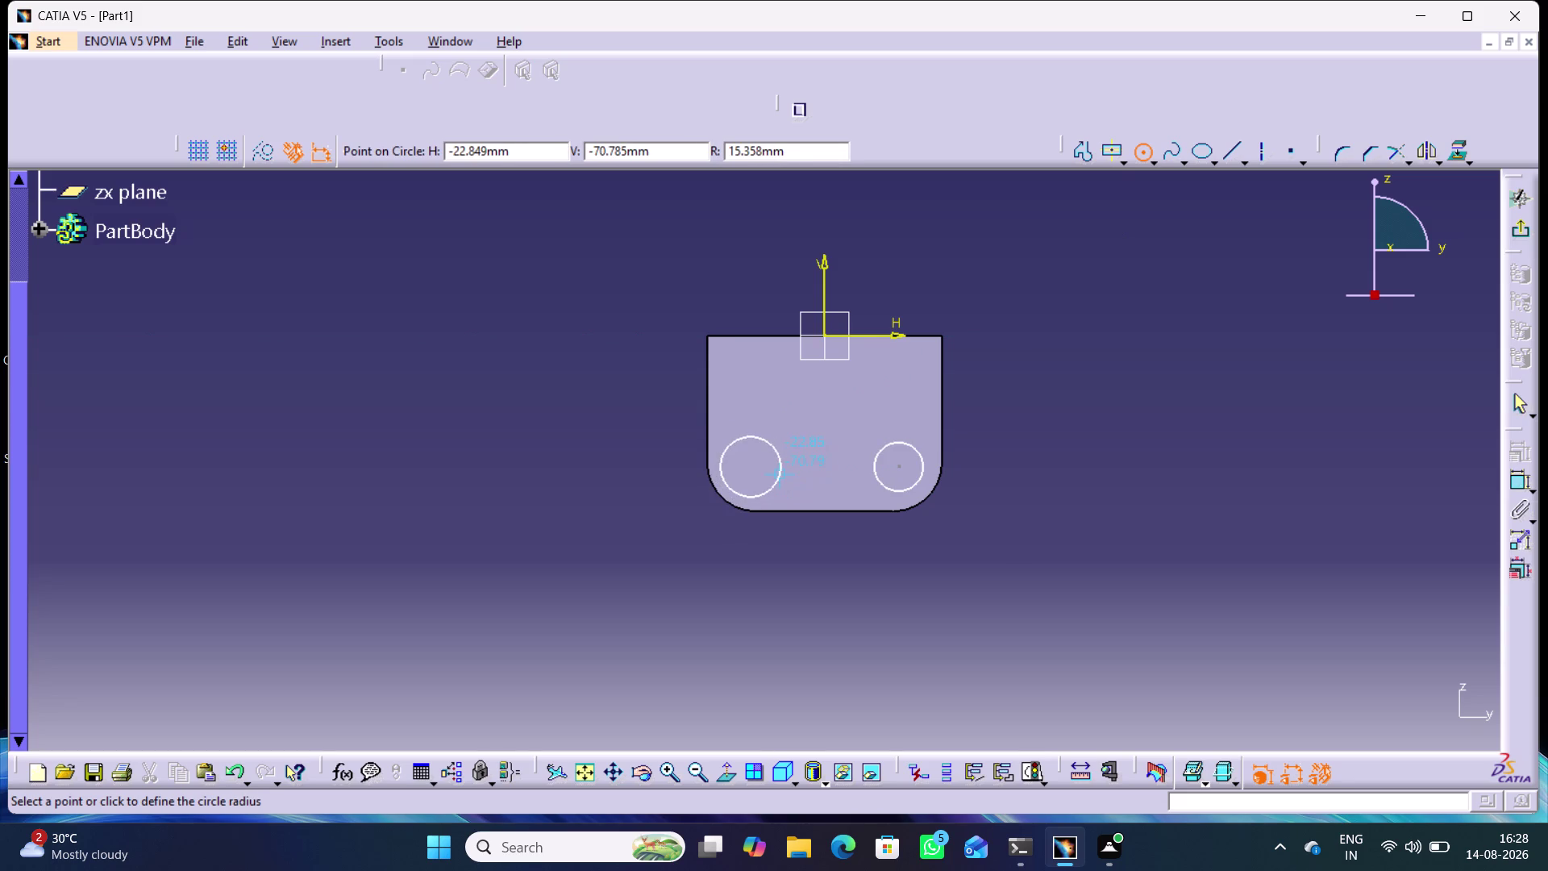
click(770, 459)
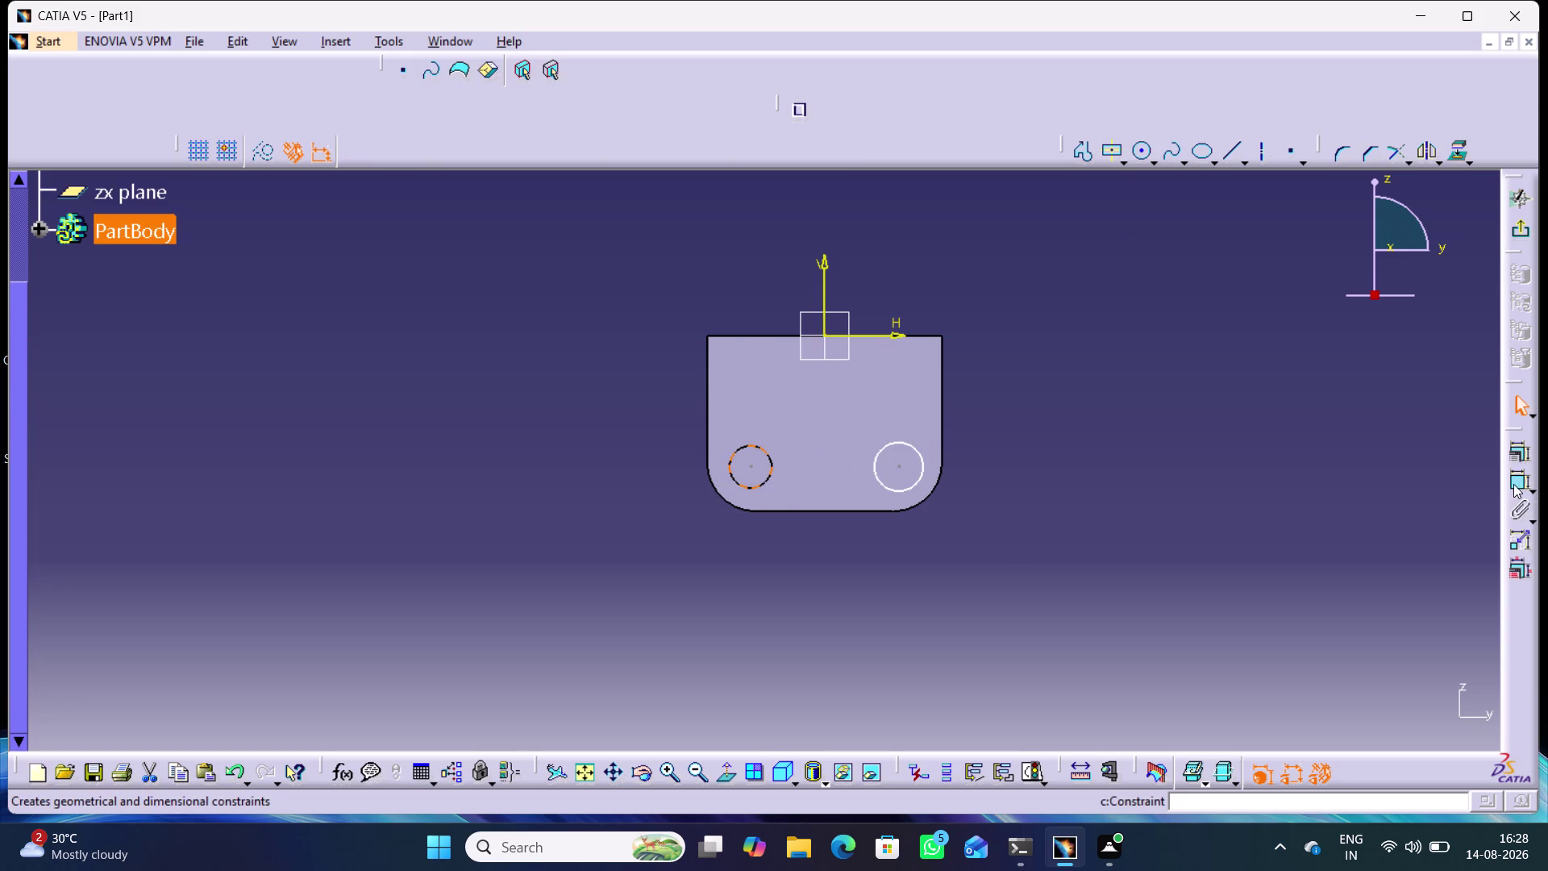
Dimension the left circle's diameter to 20 mm.
double_click(1513, 478)
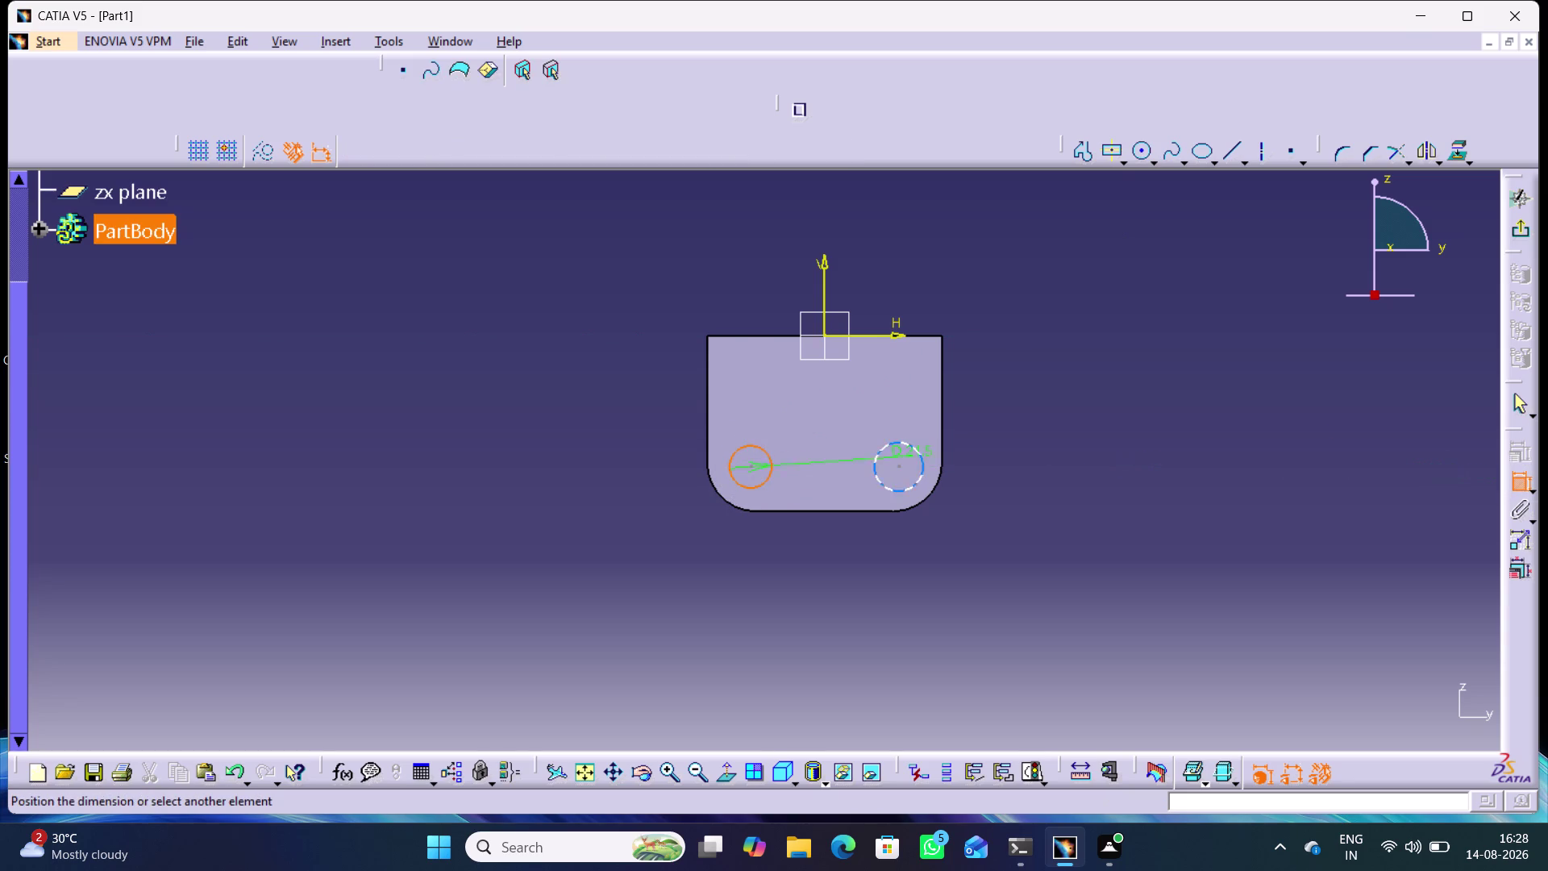
click(668, 444)
double_click(673, 440)
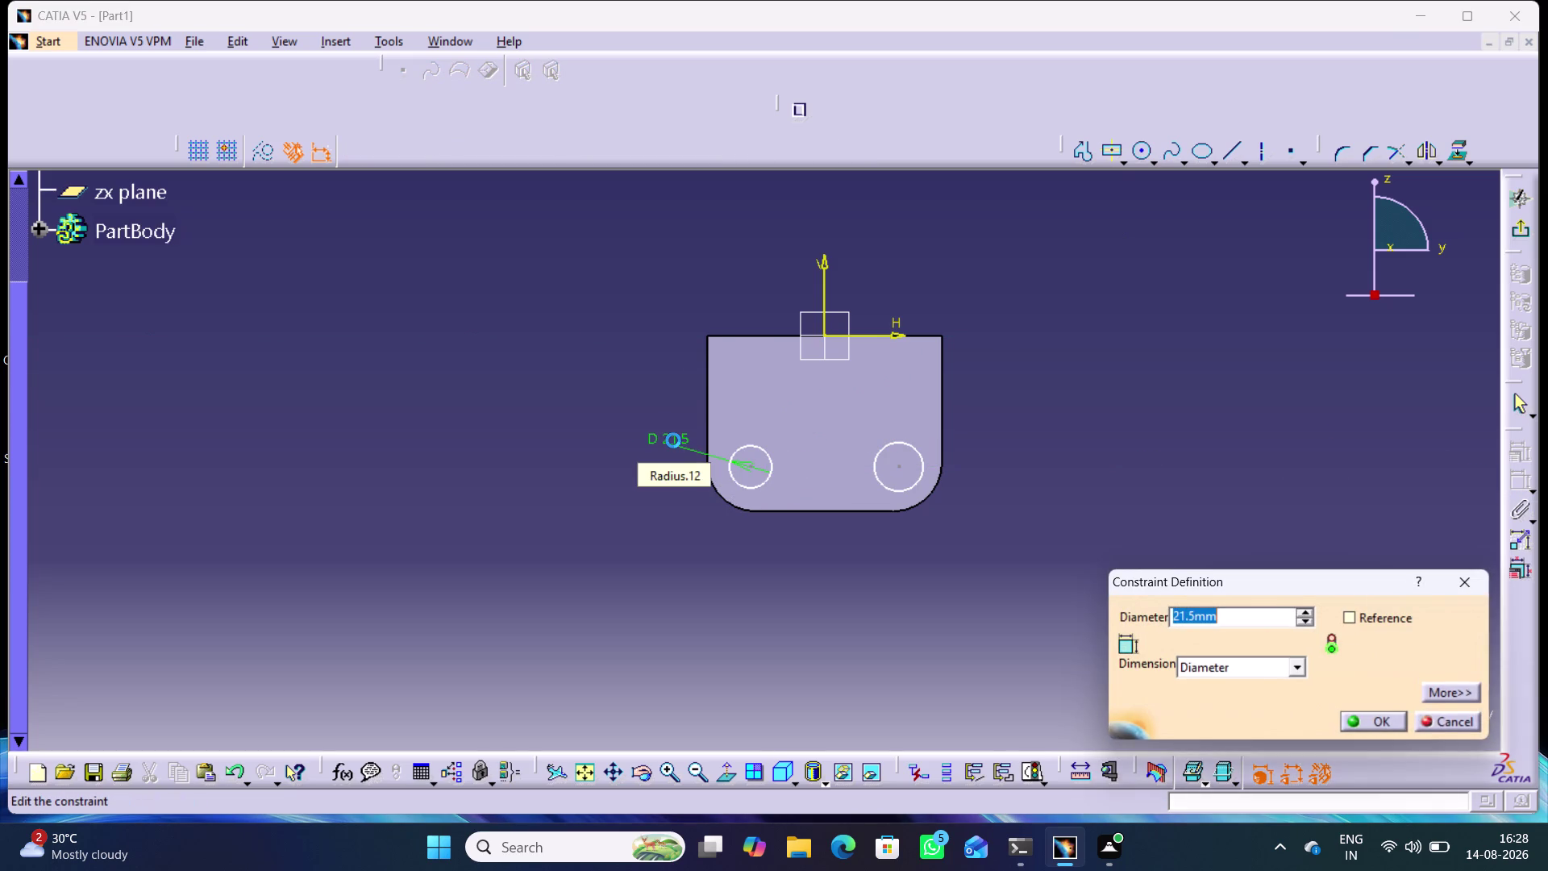
key(2)
key(0)
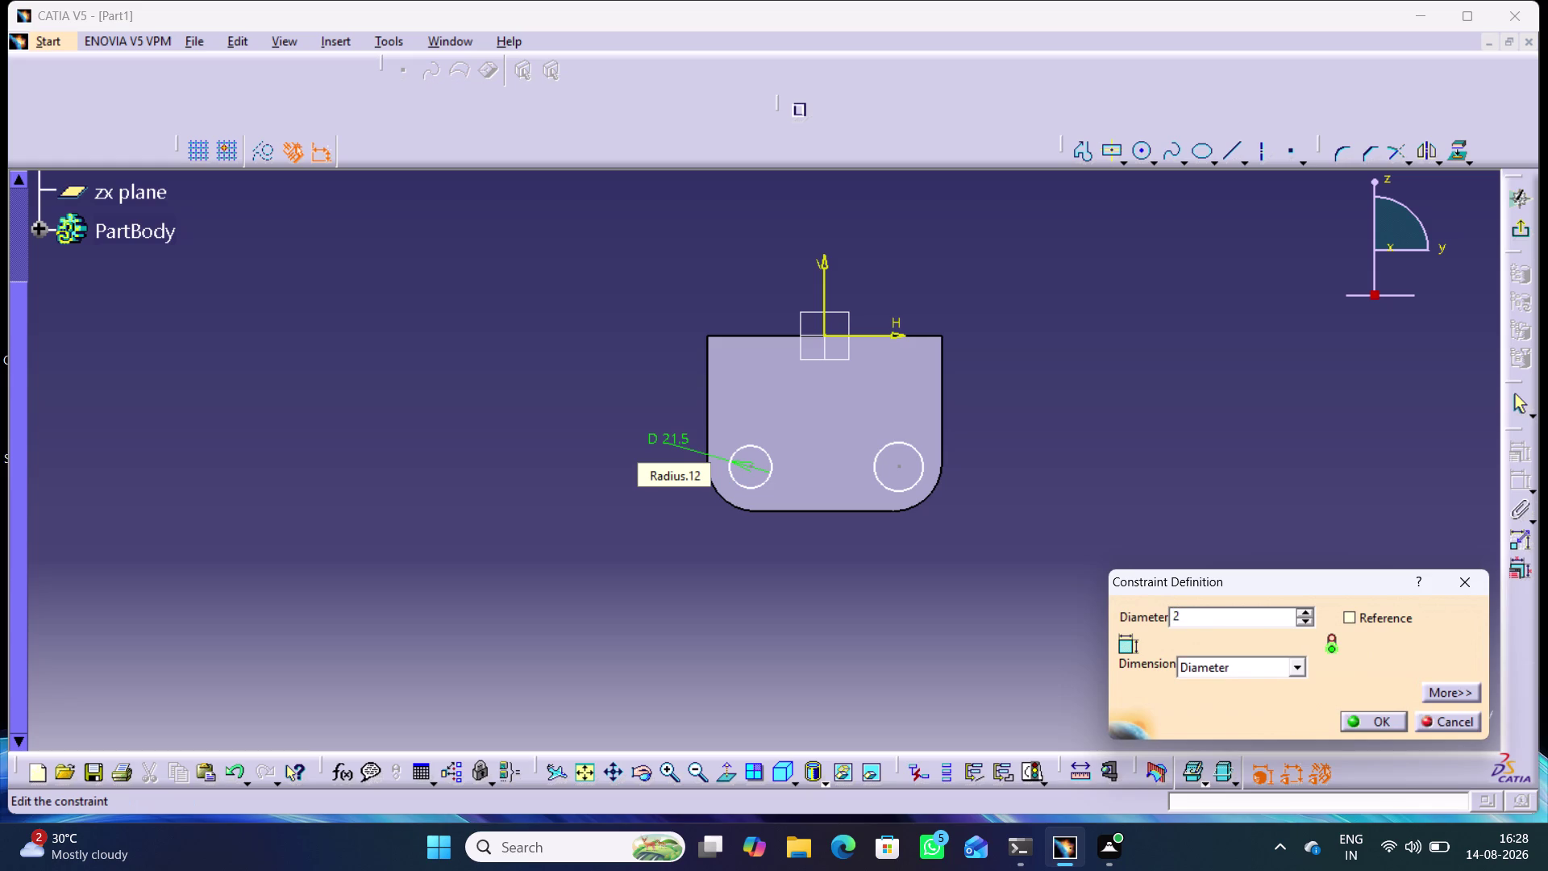
key(Return)
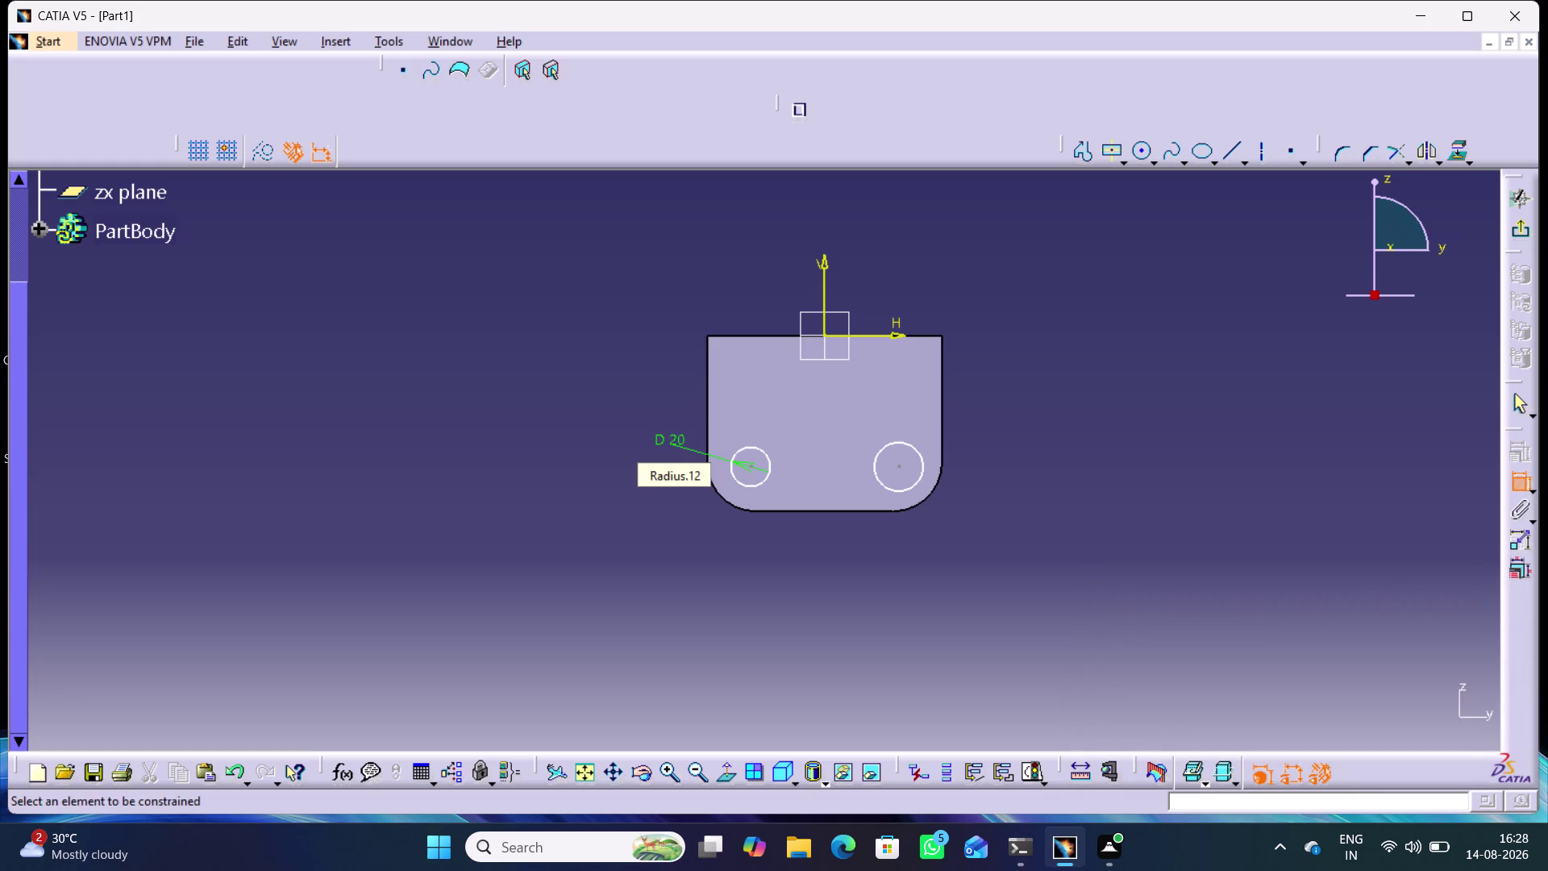
Dimension the right circle's diameter to 20 mm.
click(1010, 421)
click(923, 455)
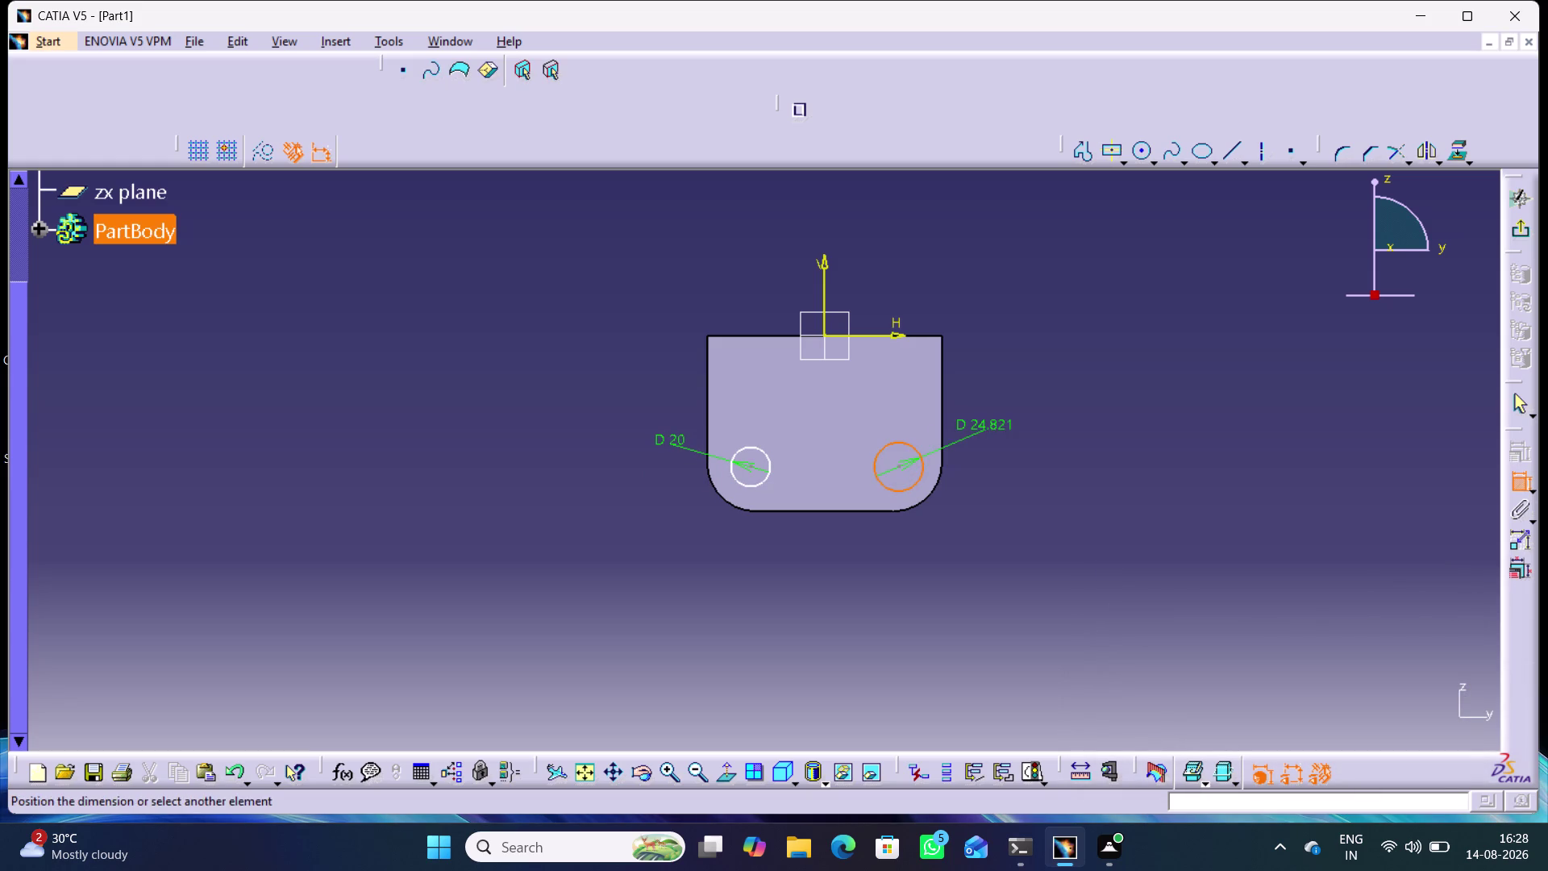
click(991, 426)
double_click(989, 422)
text(2)
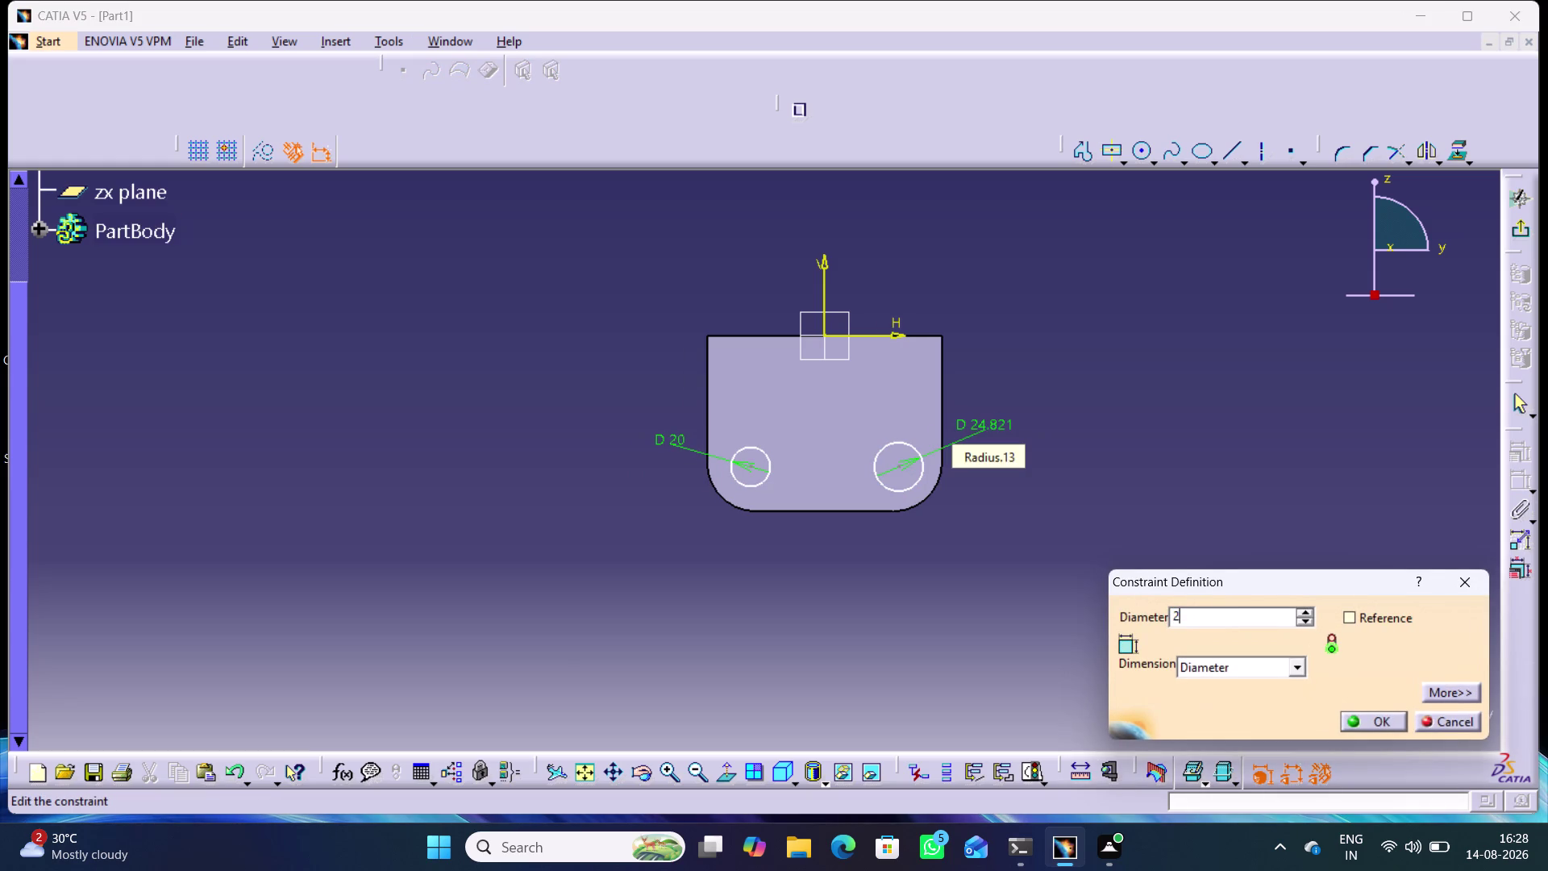
text(0)
key(Return)
Select the right circle together with its adjacent corner arc.
click(1089, 407)
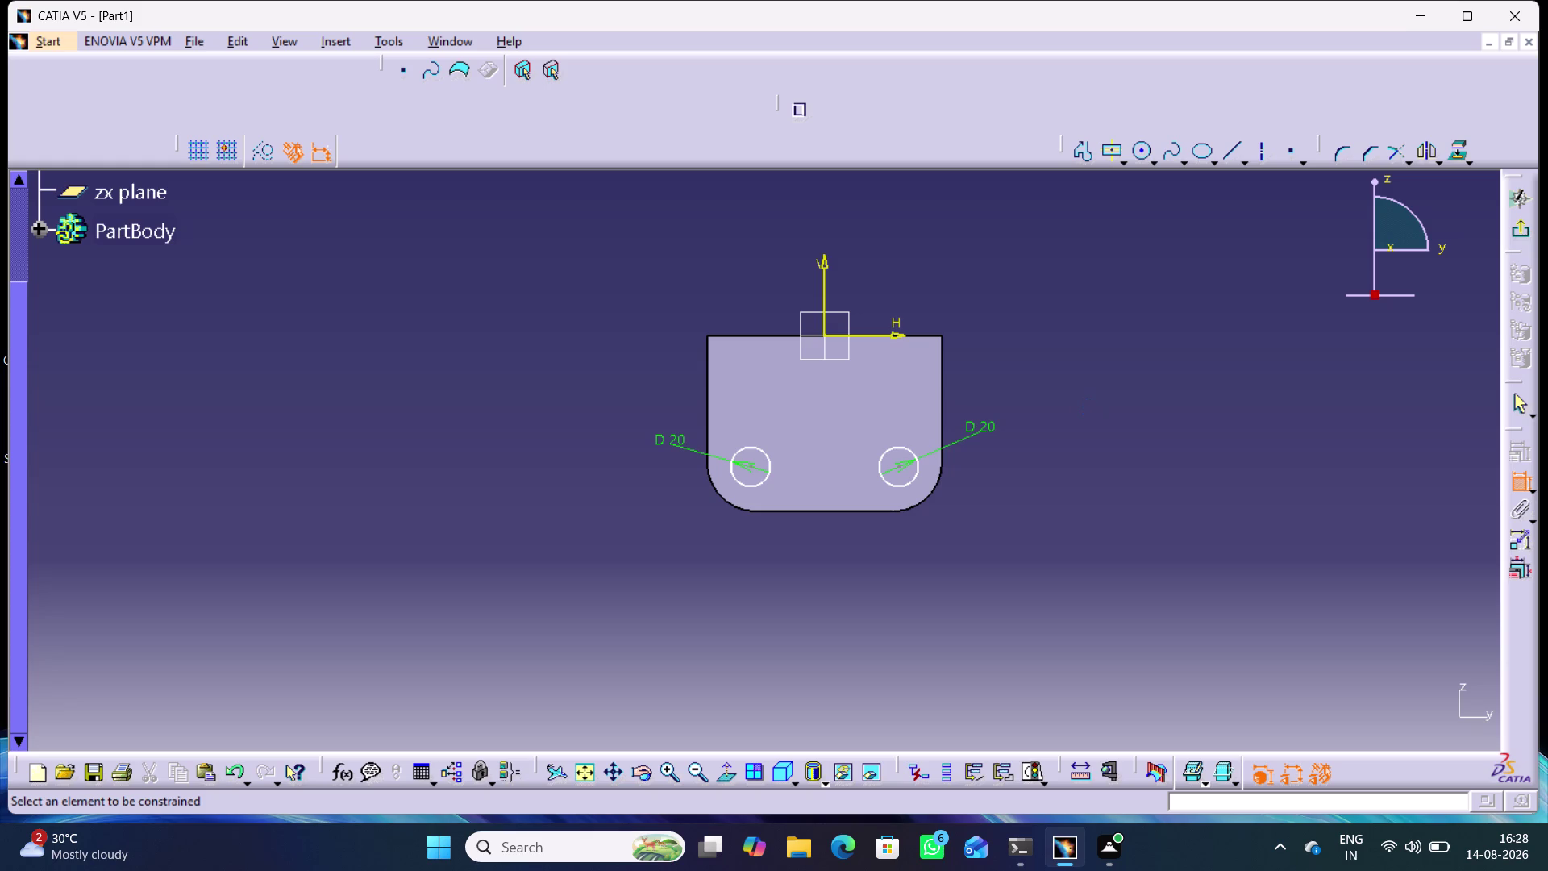
click(916, 473)
click(934, 494)
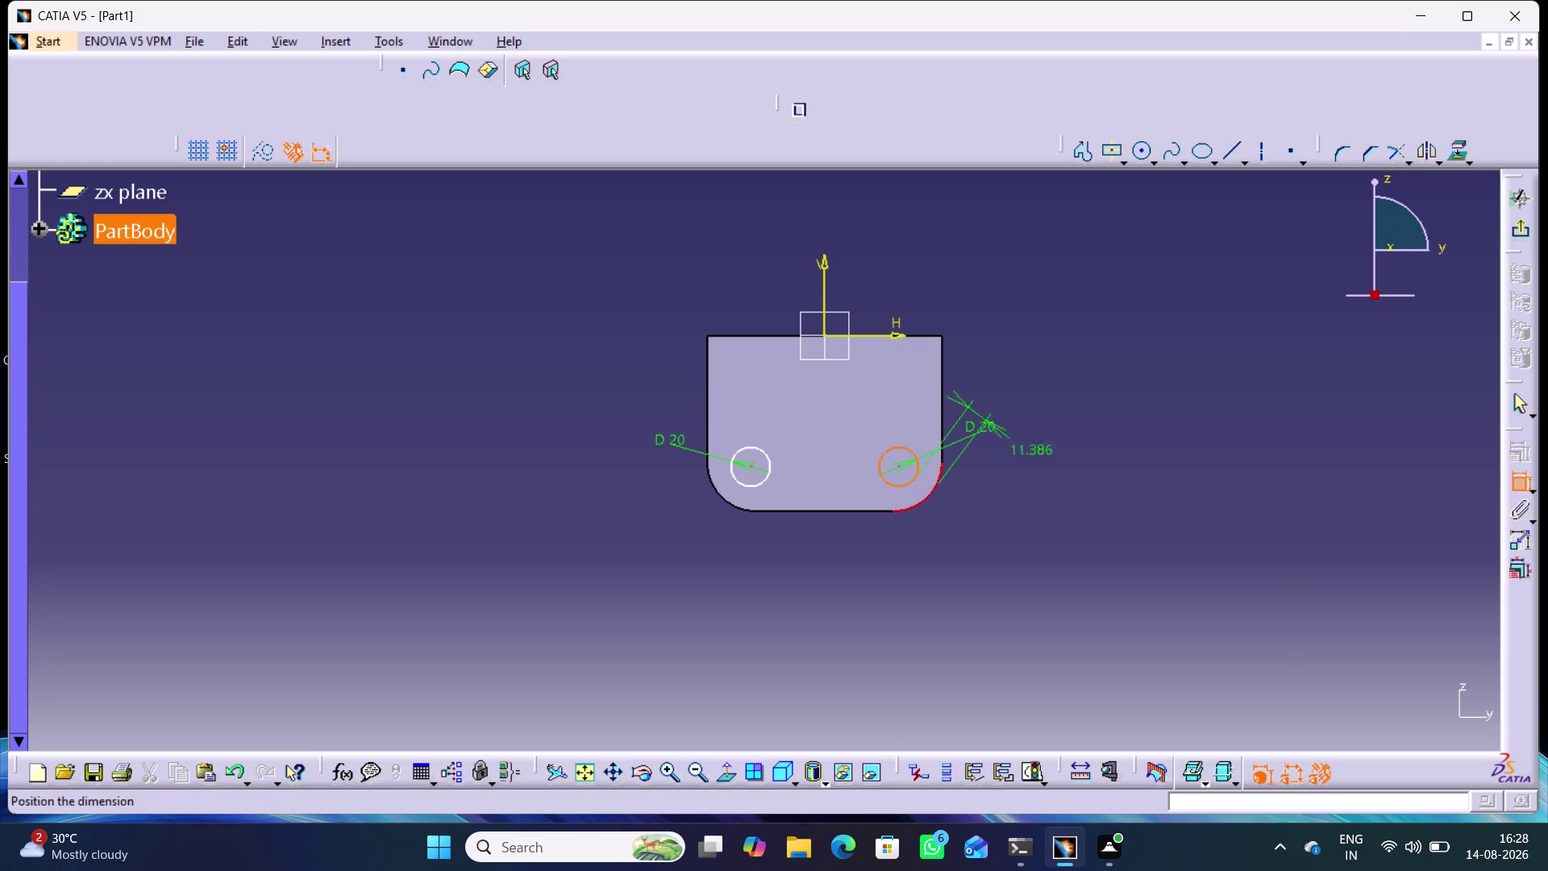
Make the right circle concentric with its corner arc.
right_click(1049, 447)
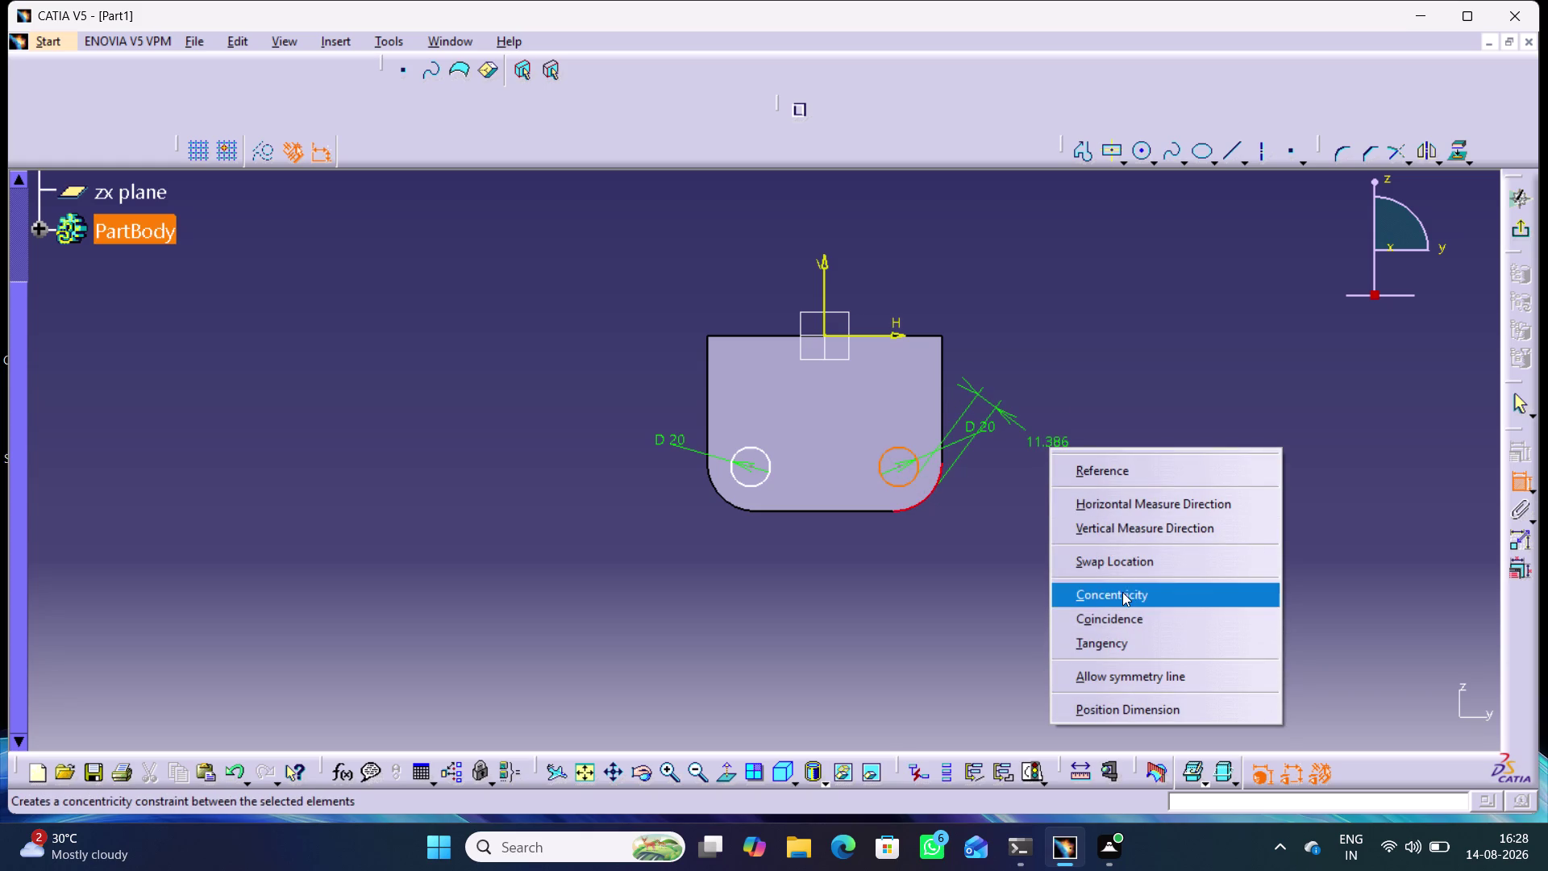
click(1122, 591)
click(769, 481)
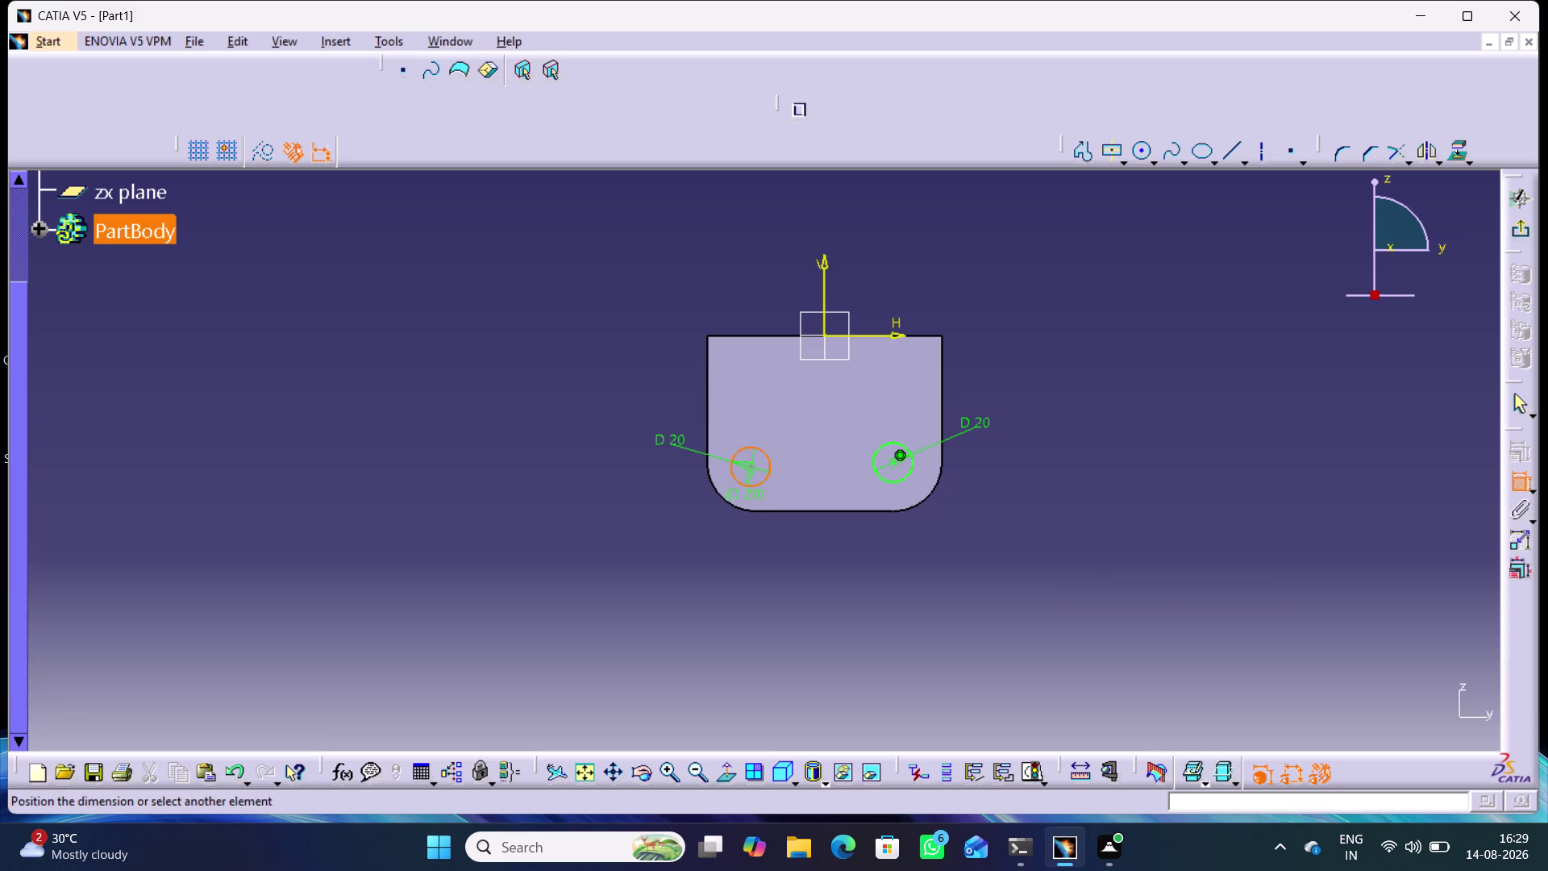
Make the left circle concentric with its corner arc and exit the sketch.
click(728, 503)
right_click(652, 521)
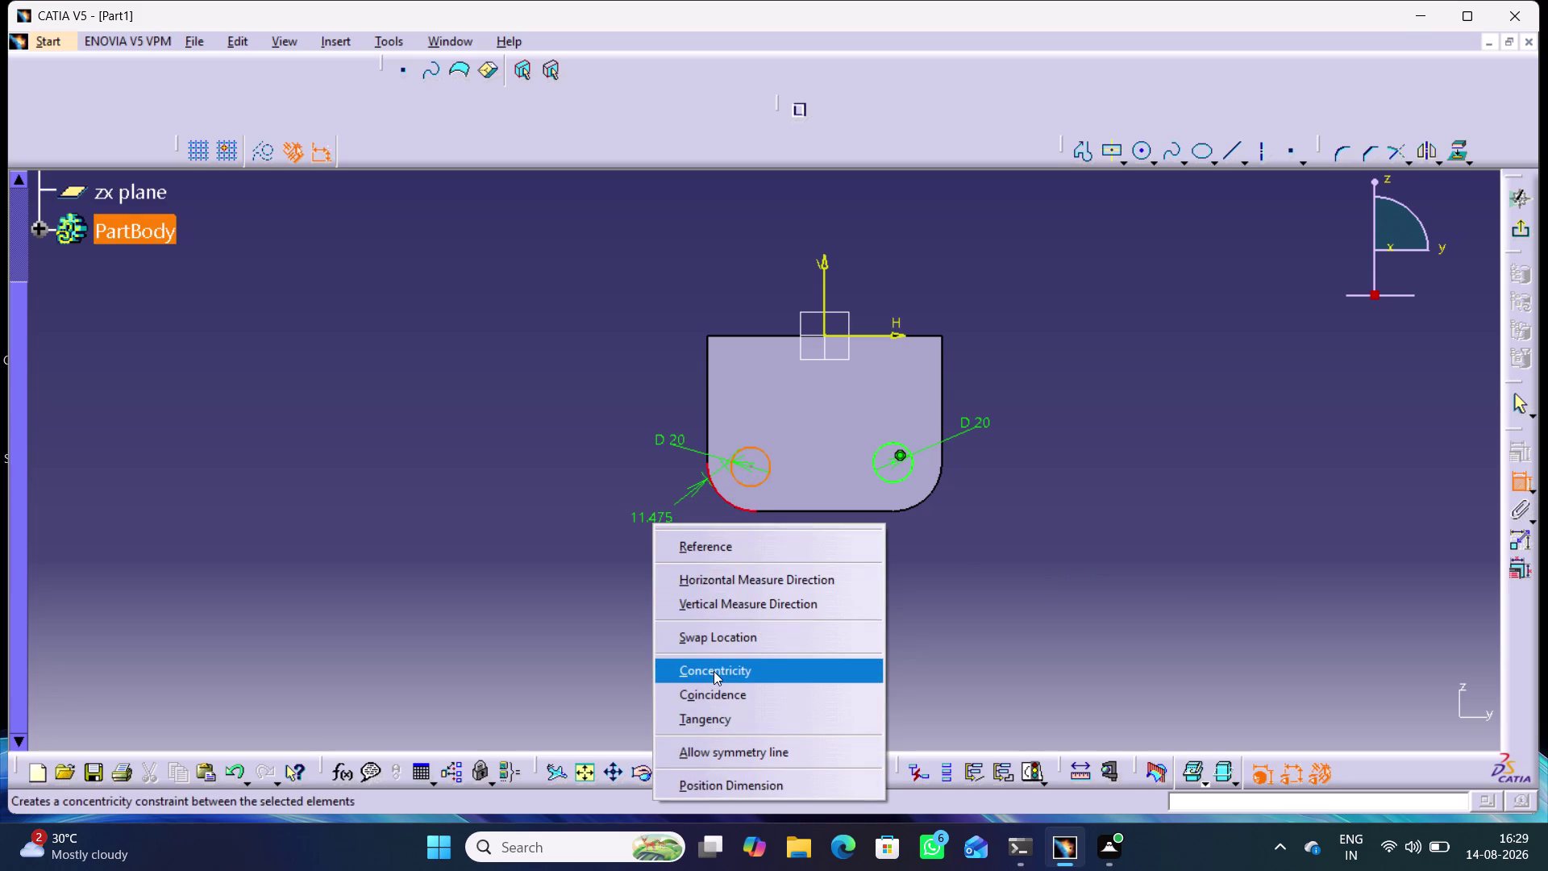
click(714, 670)
click(1157, 459)
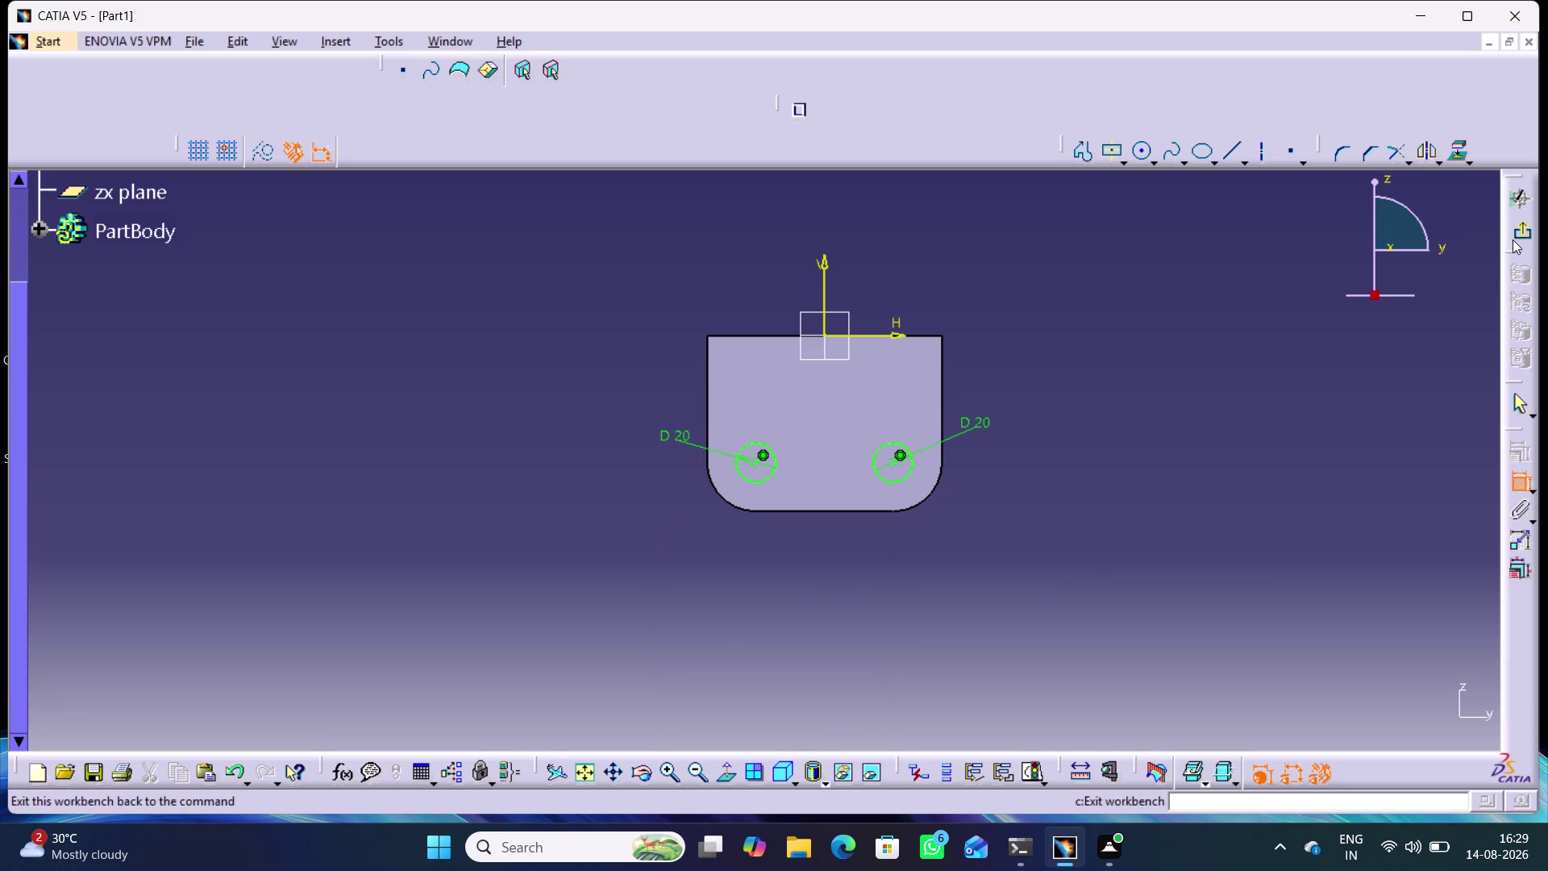
click(1513, 239)
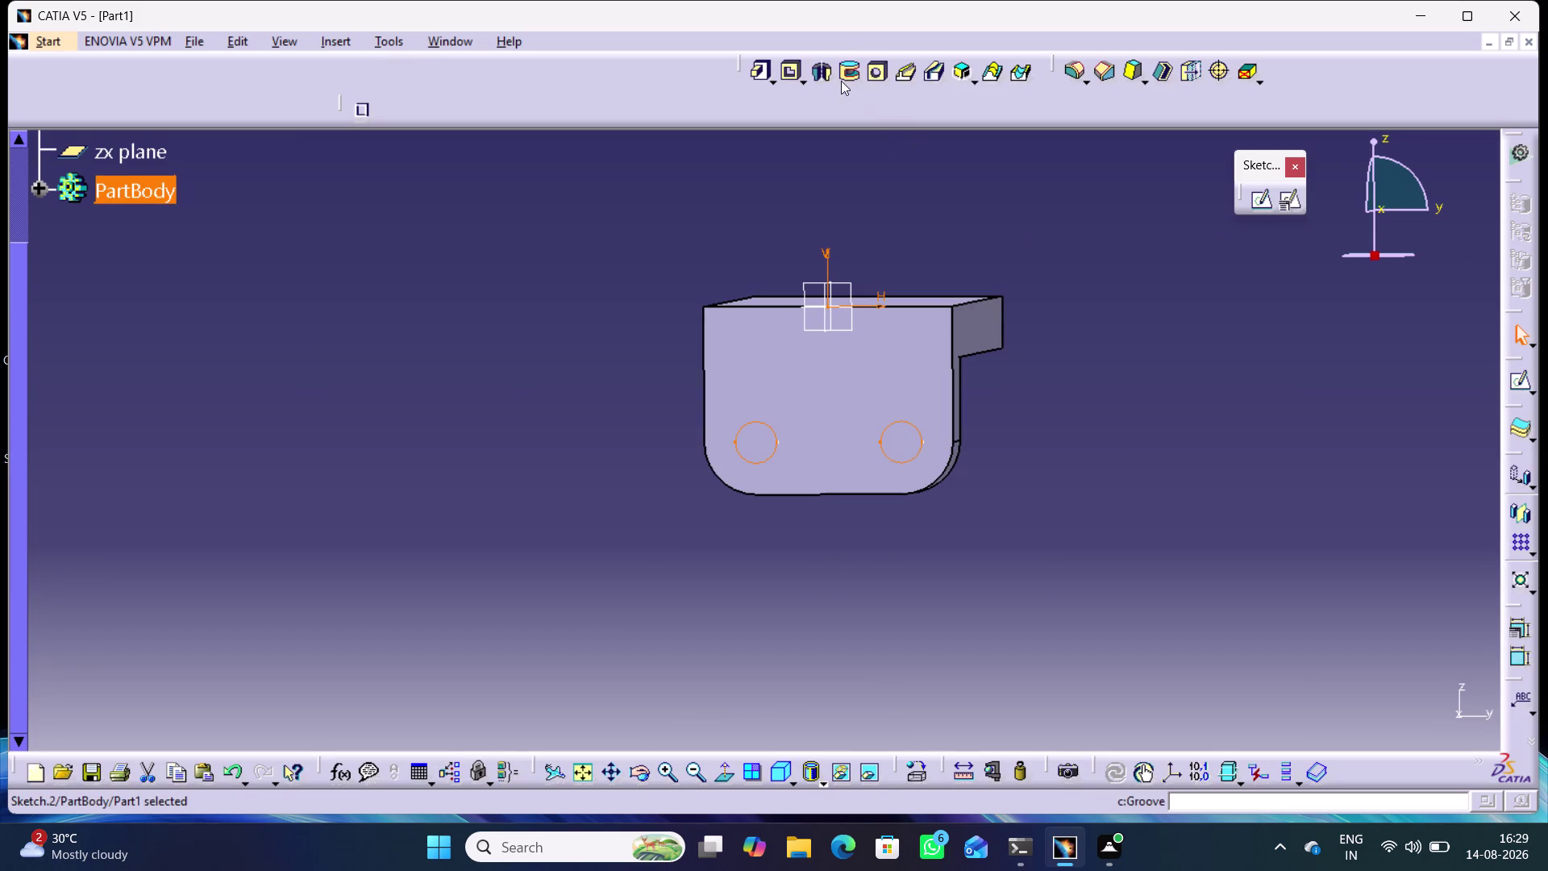
Pocket the circle sketch with type Up to next and a reversed direction.
click(789, 70)
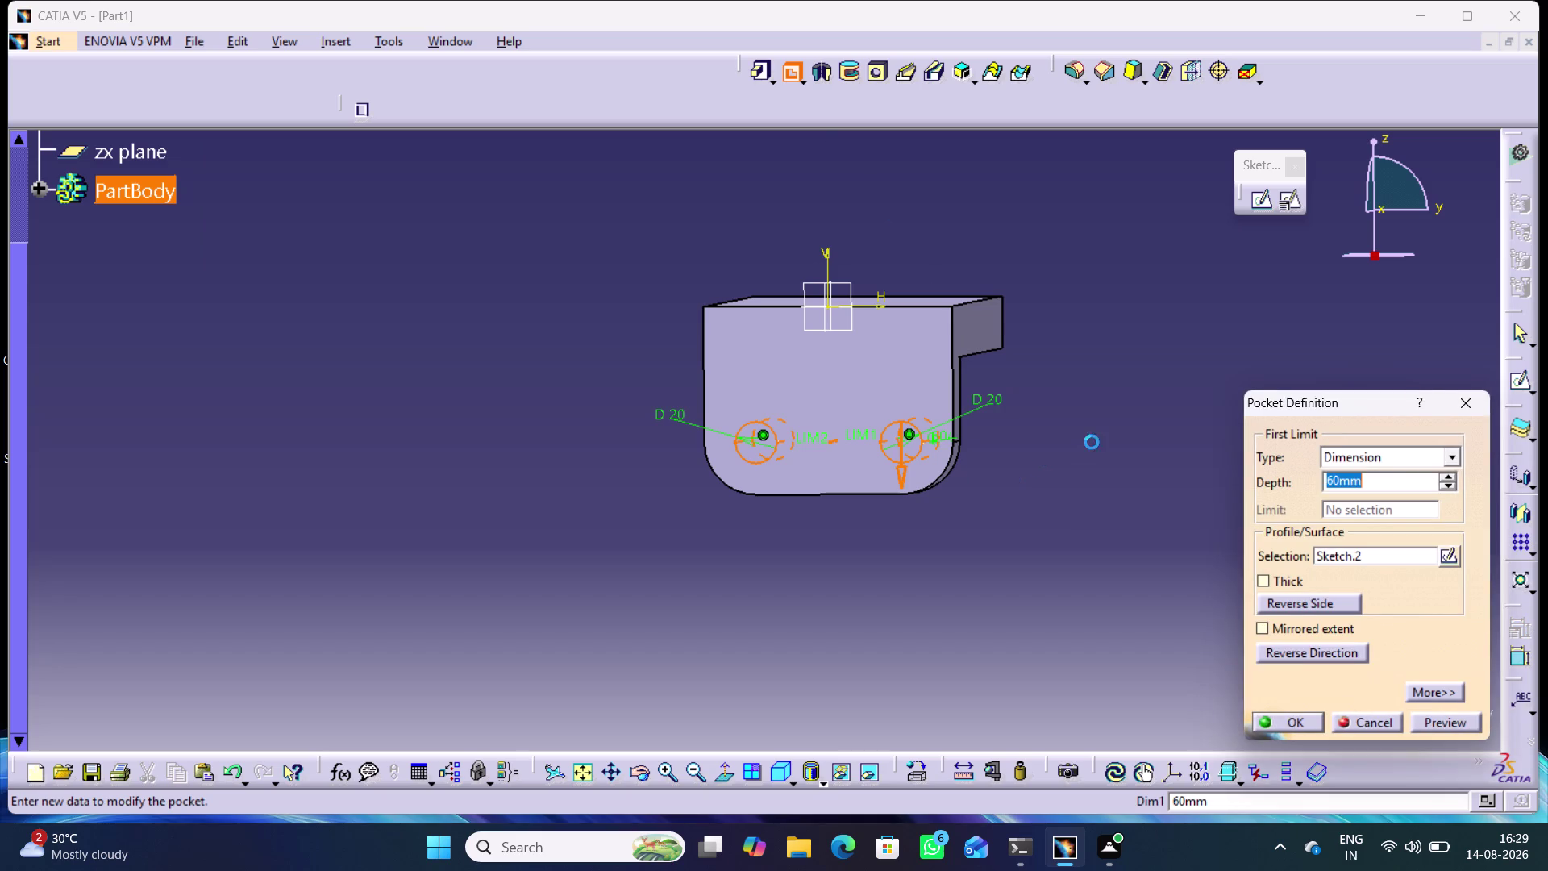
middle_drag(1098, 428, 886, 468)
right_drag(1078, 429, 886, 469)
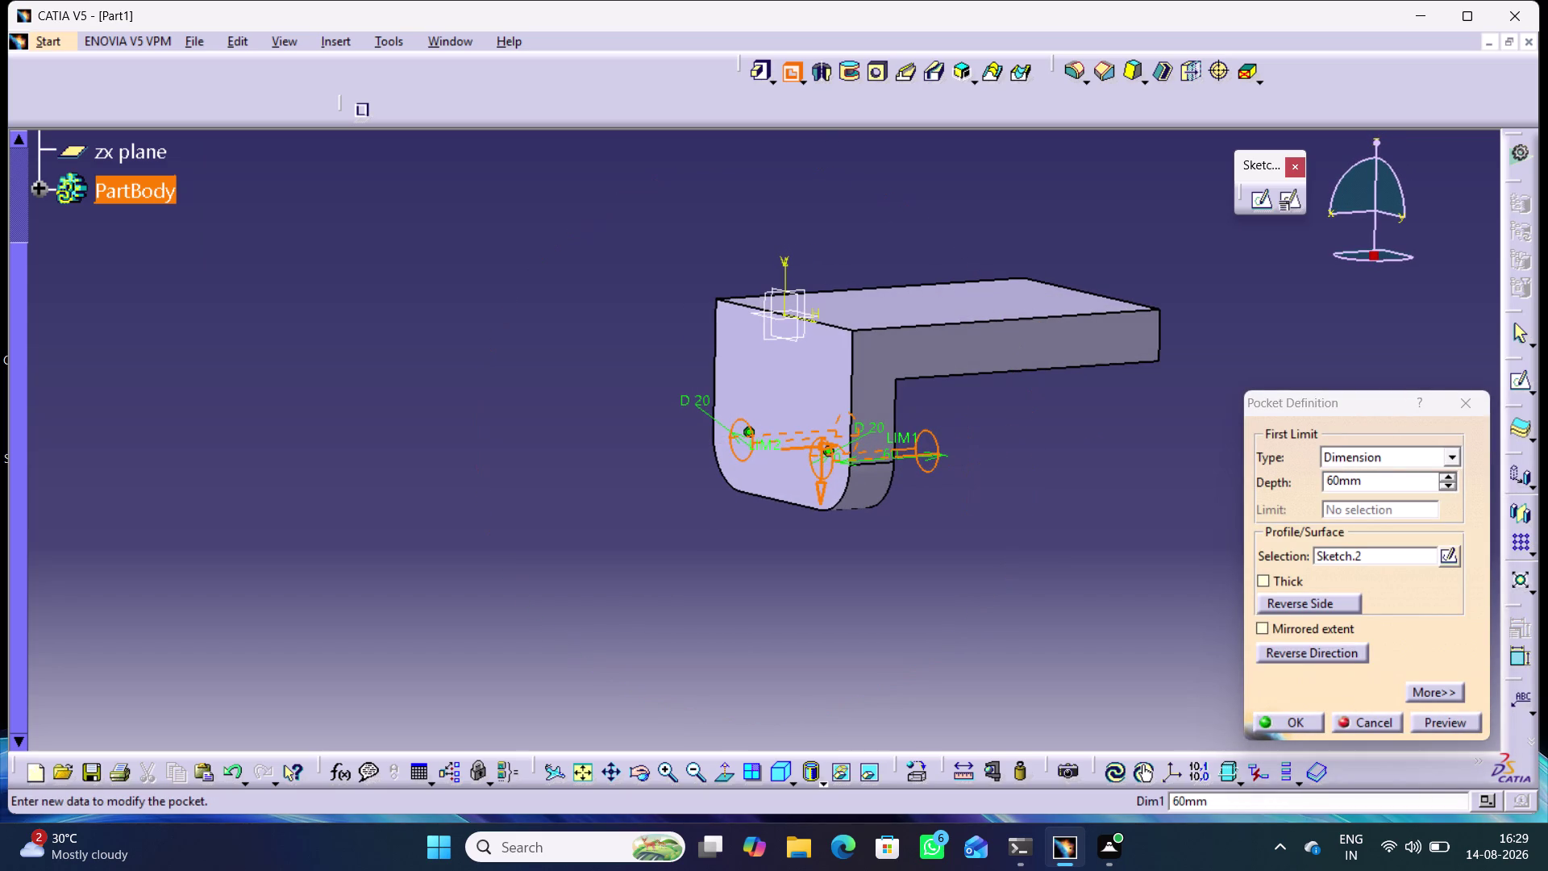
click(1451, 456)
click(1361, 489)
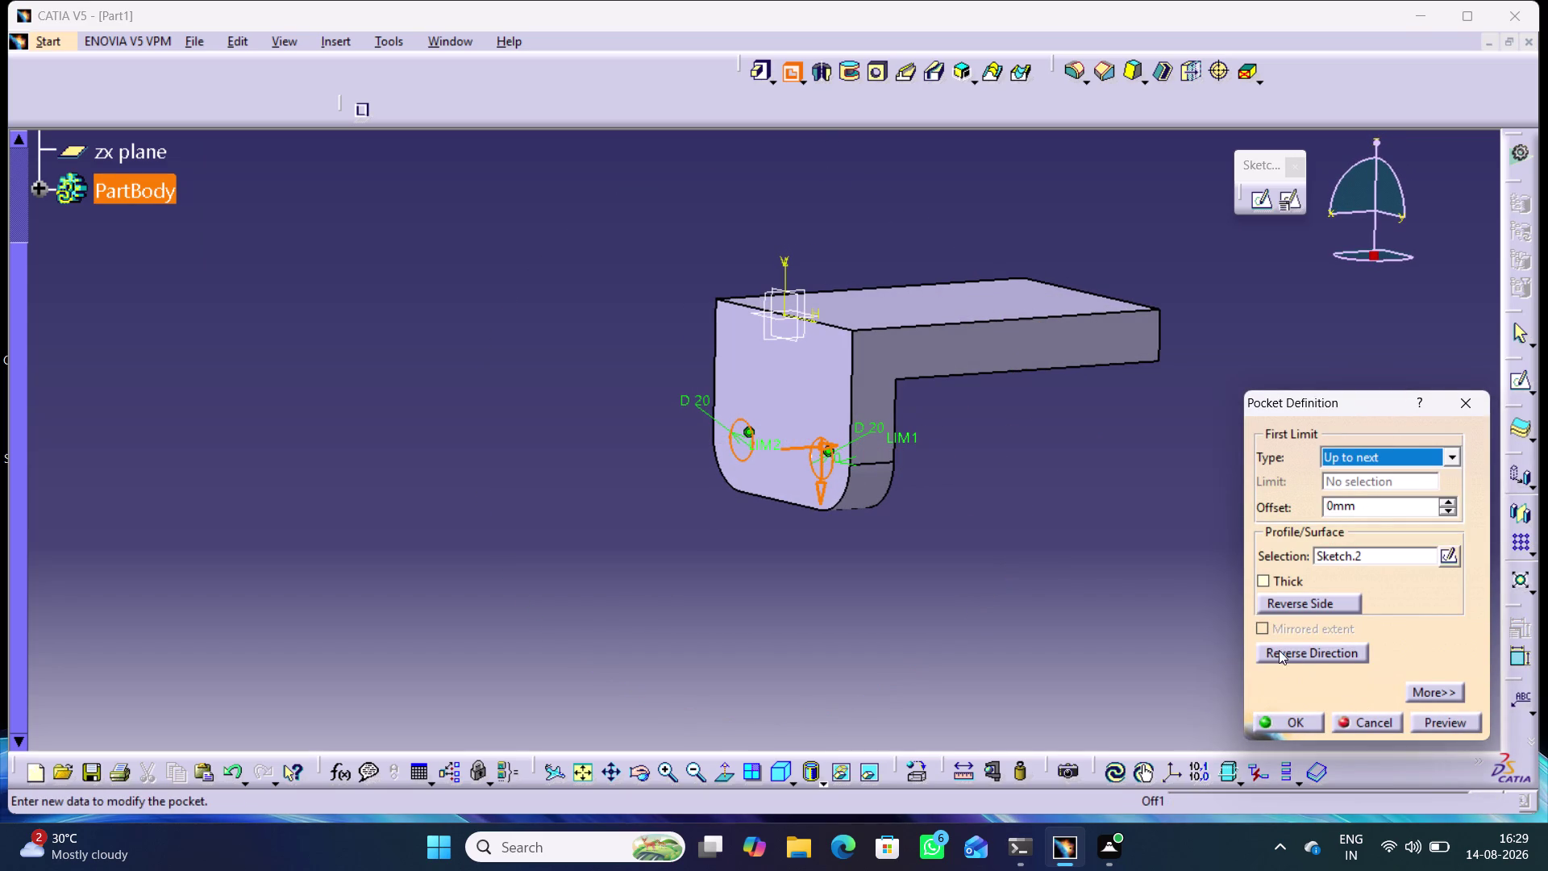
click(1287, 720)
click(1131, 495)
Orbit the model to inspect the two new 20 mm holes in the rounded end.
middle_drag(1111, 485, 1111, 485)
right_drag(1111, 484, 1111, 485)
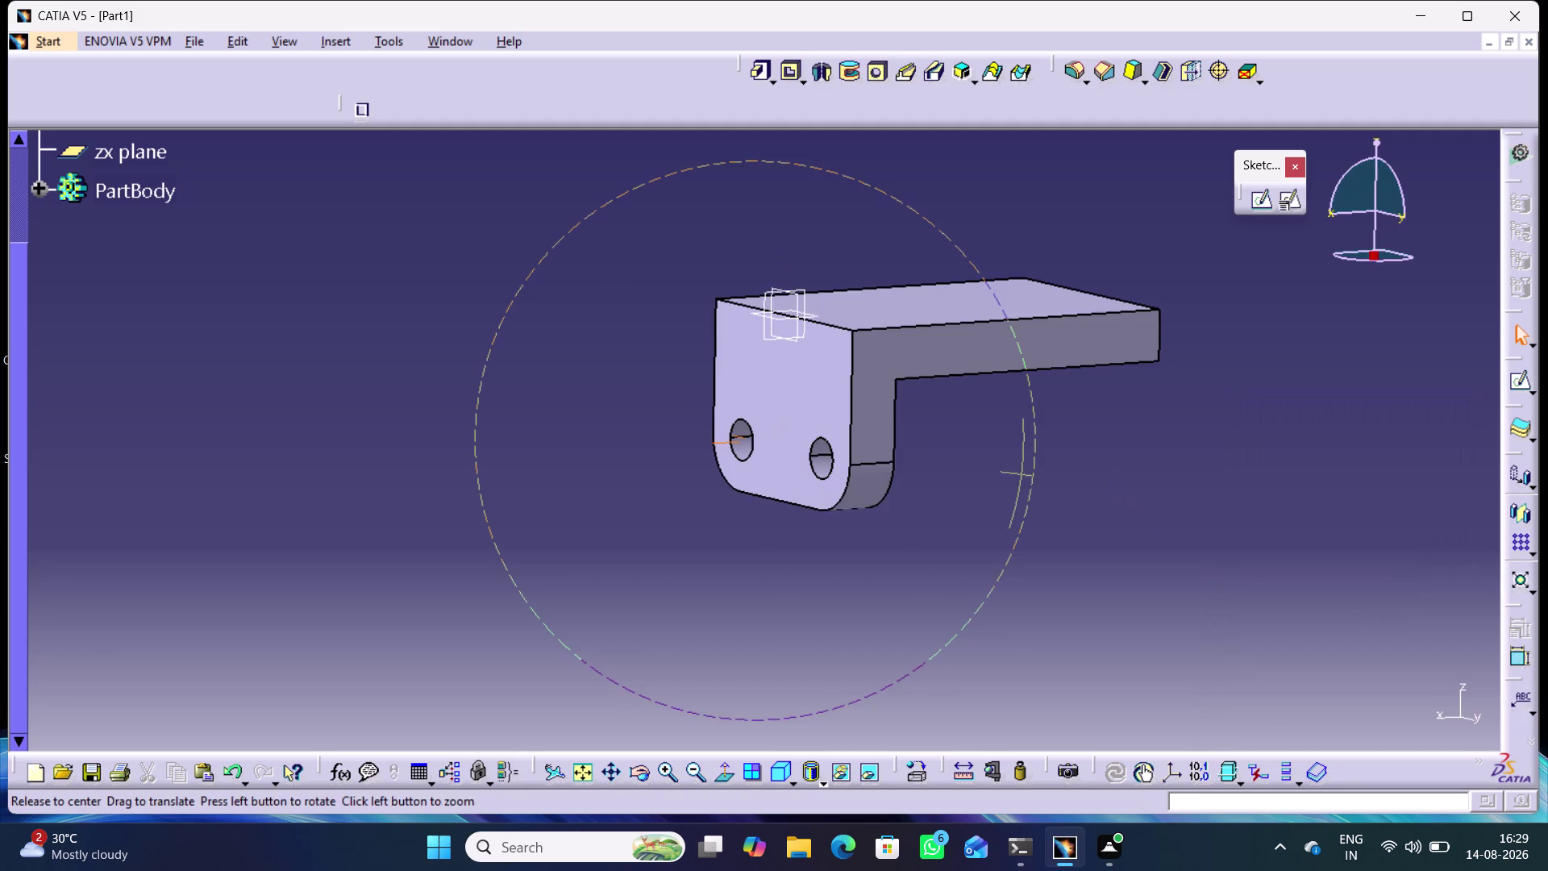
middle_drag(1112, 484, 1400, 417)
right_drag(1111, 484, 1397, 421)
middle_drag(803, 564, 996, 487)
right_drag(803, 563, 996, 487)
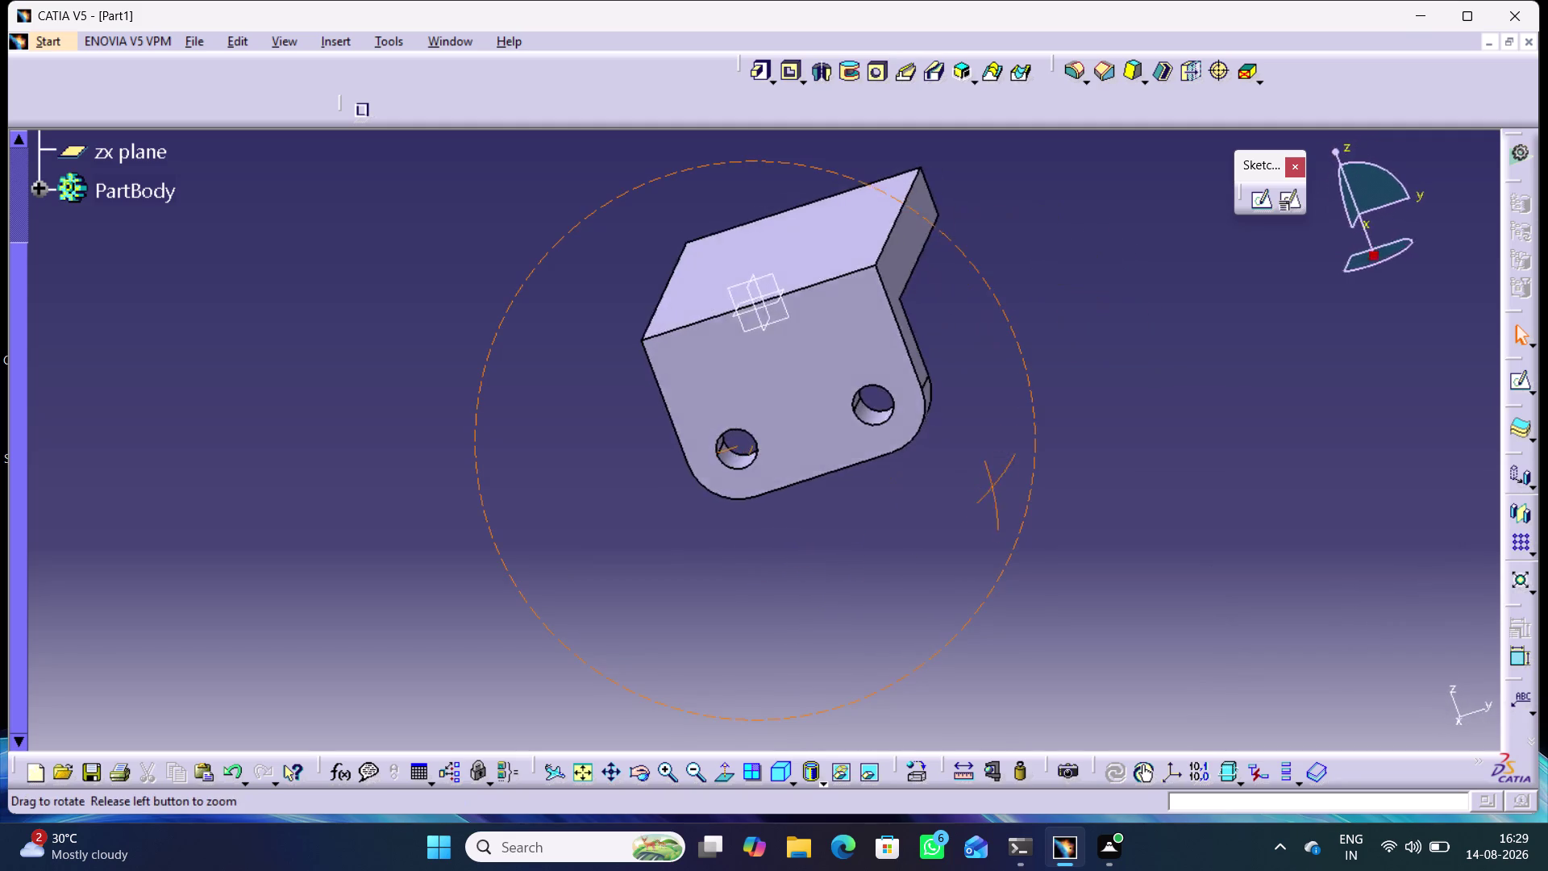
middle_drag(995, 487, 826, 562)
right_drag(996, 488, 827, 563)
middle_drag(948, 383, 942, 516)
right_drag(948, 382, 943, 517)
click(817, 333)
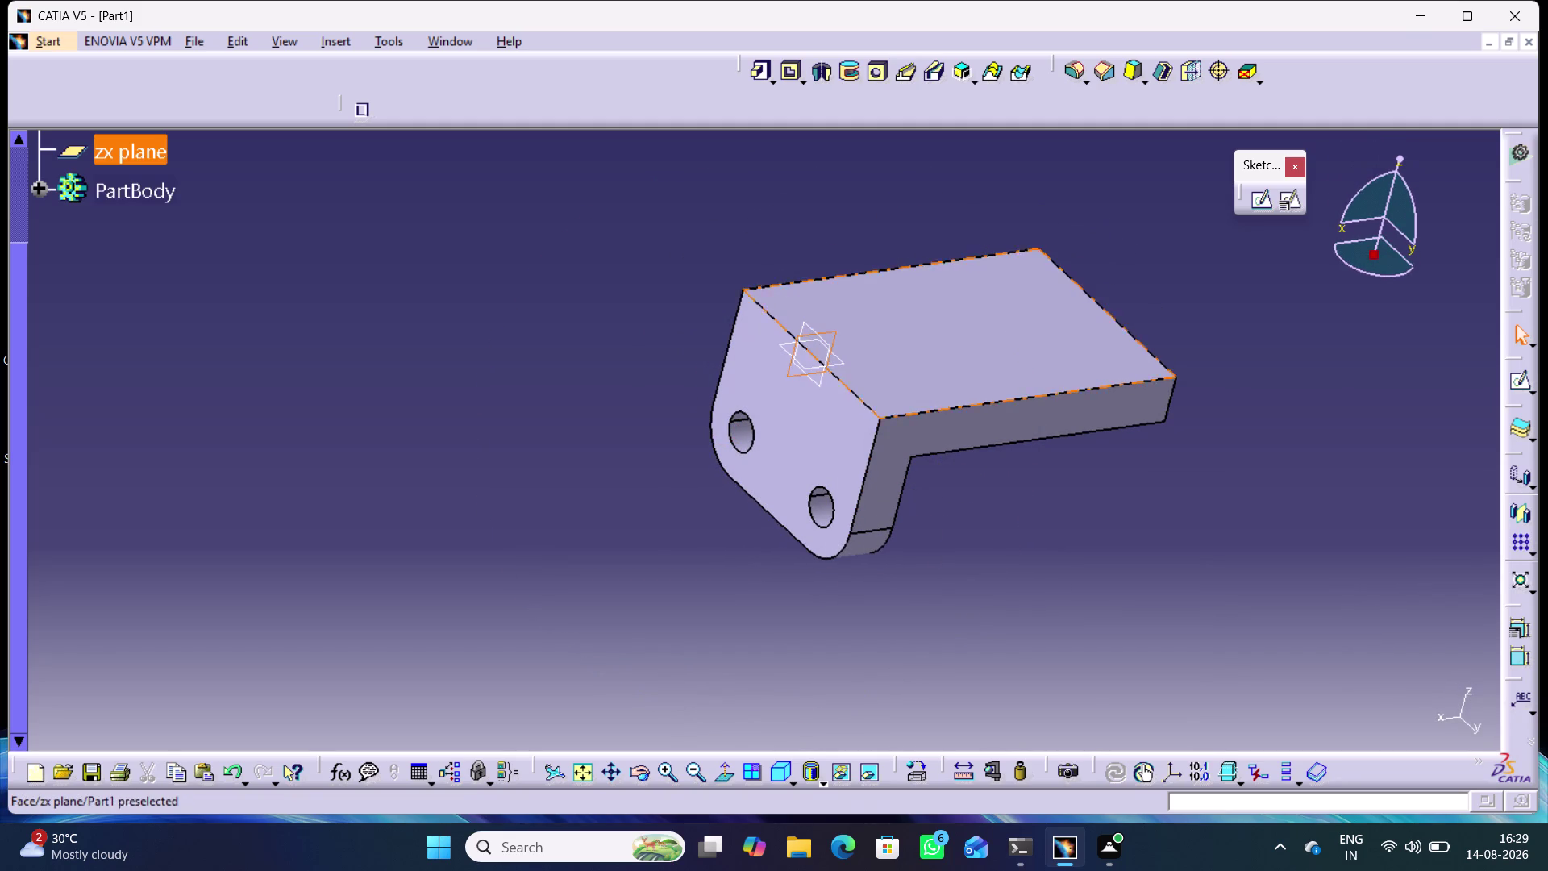
Start a new sketch on the zx plane and face the sketch plane.
click(1304, 201)
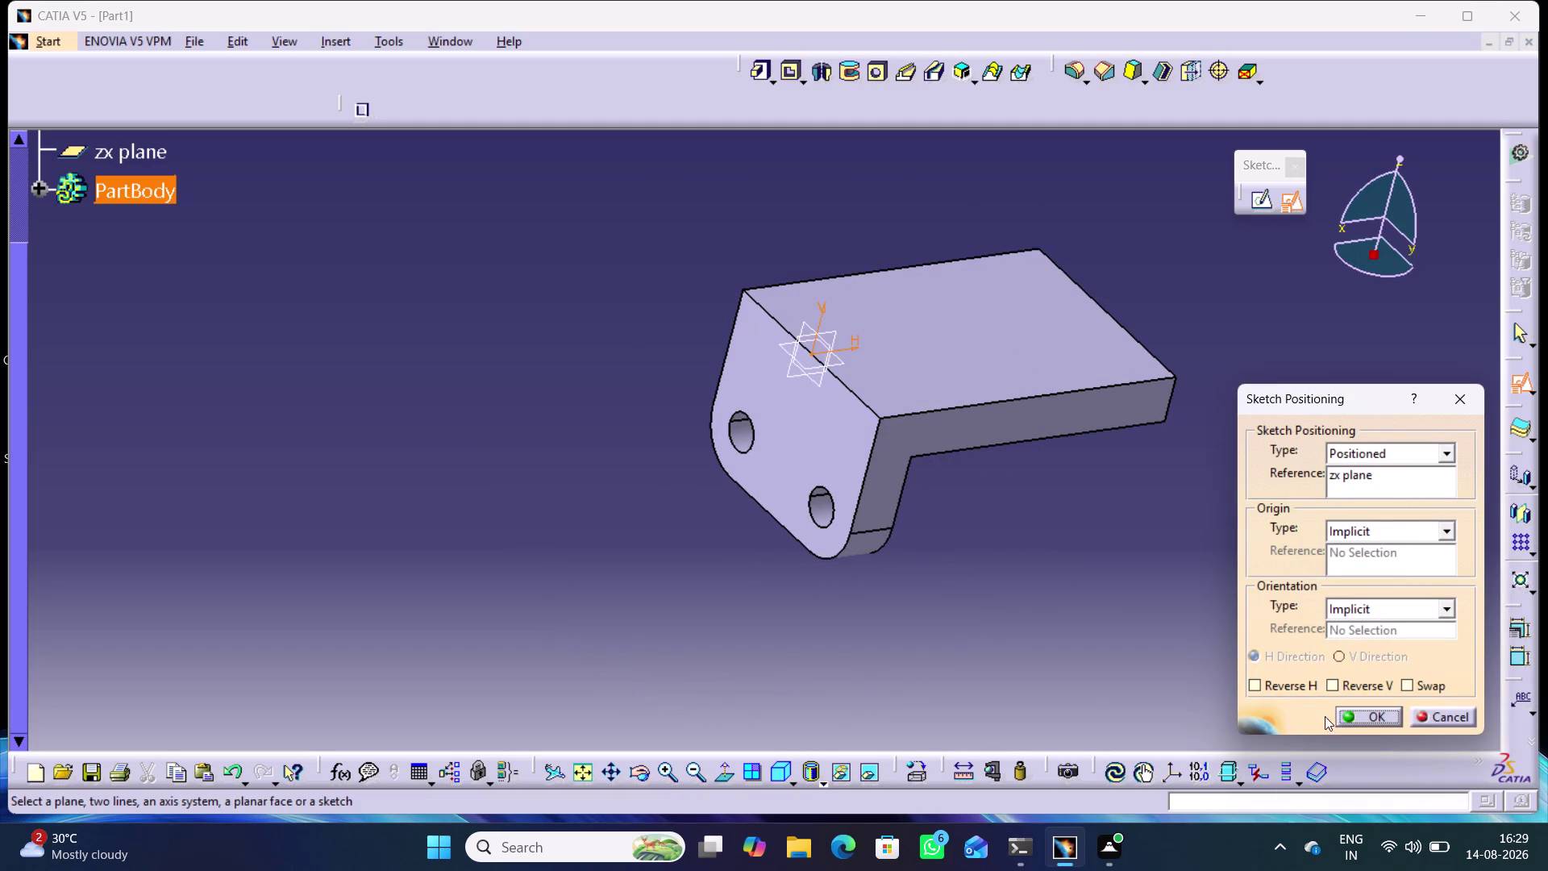
click(1360, 717)
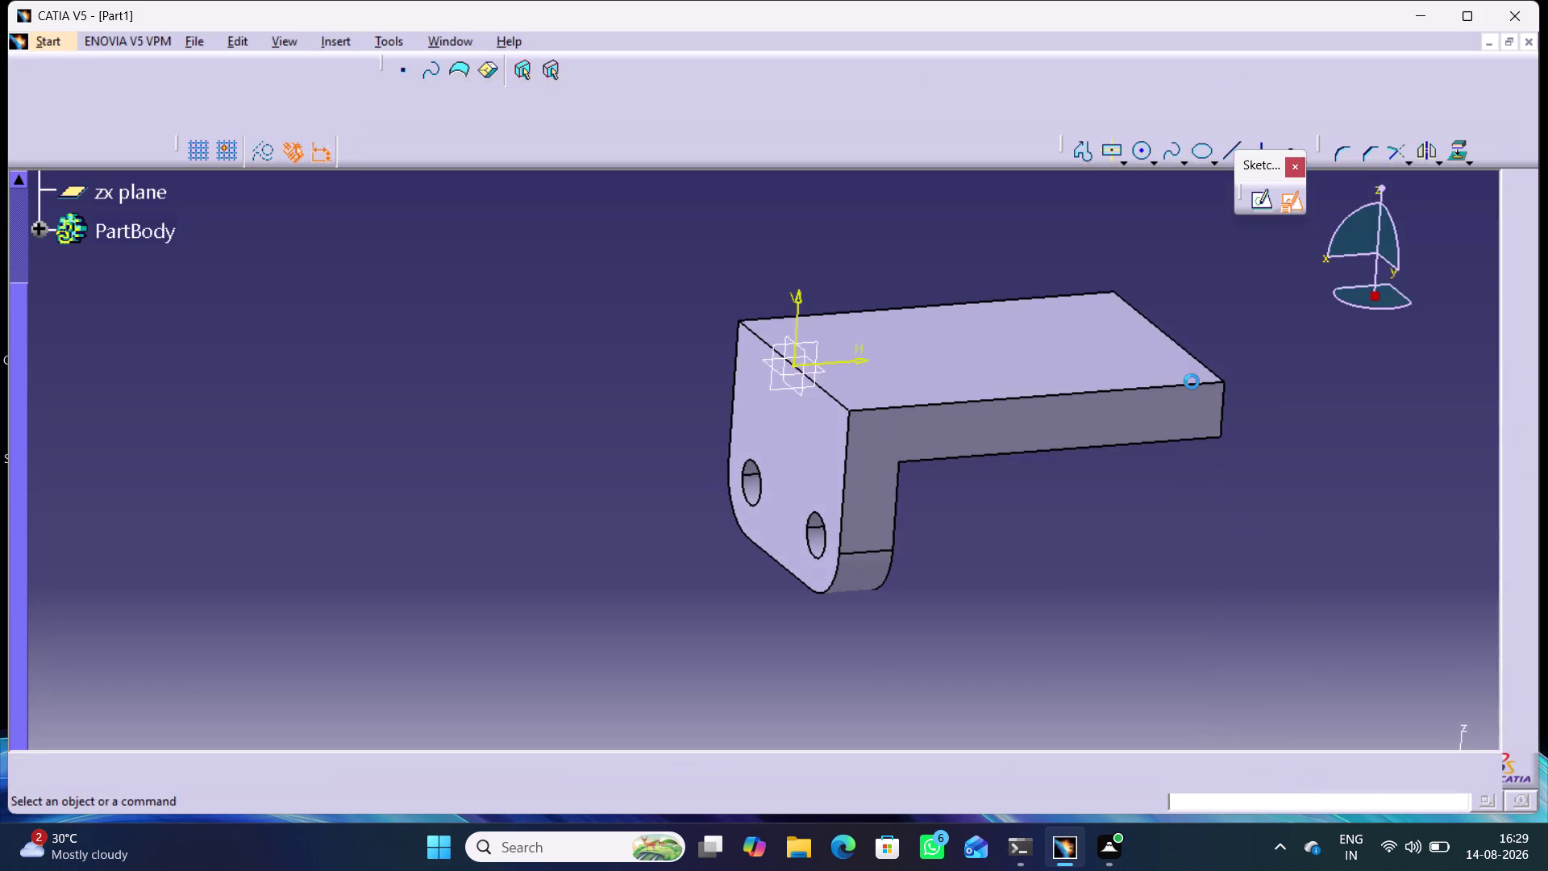
middle_drag(1184, 392, 1030, 425)
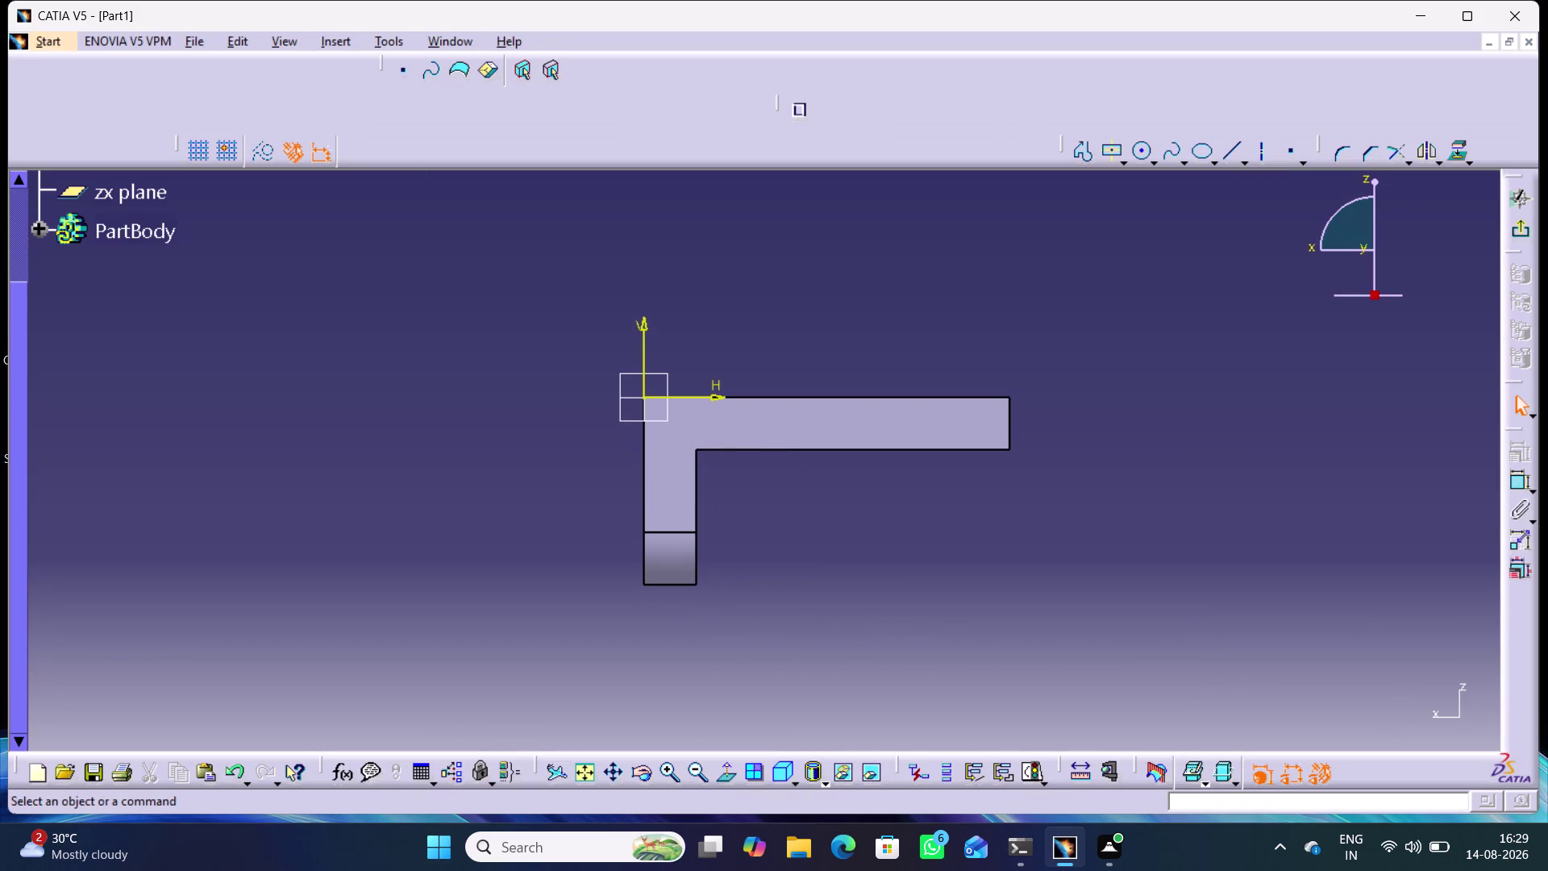
click(1078, 151)
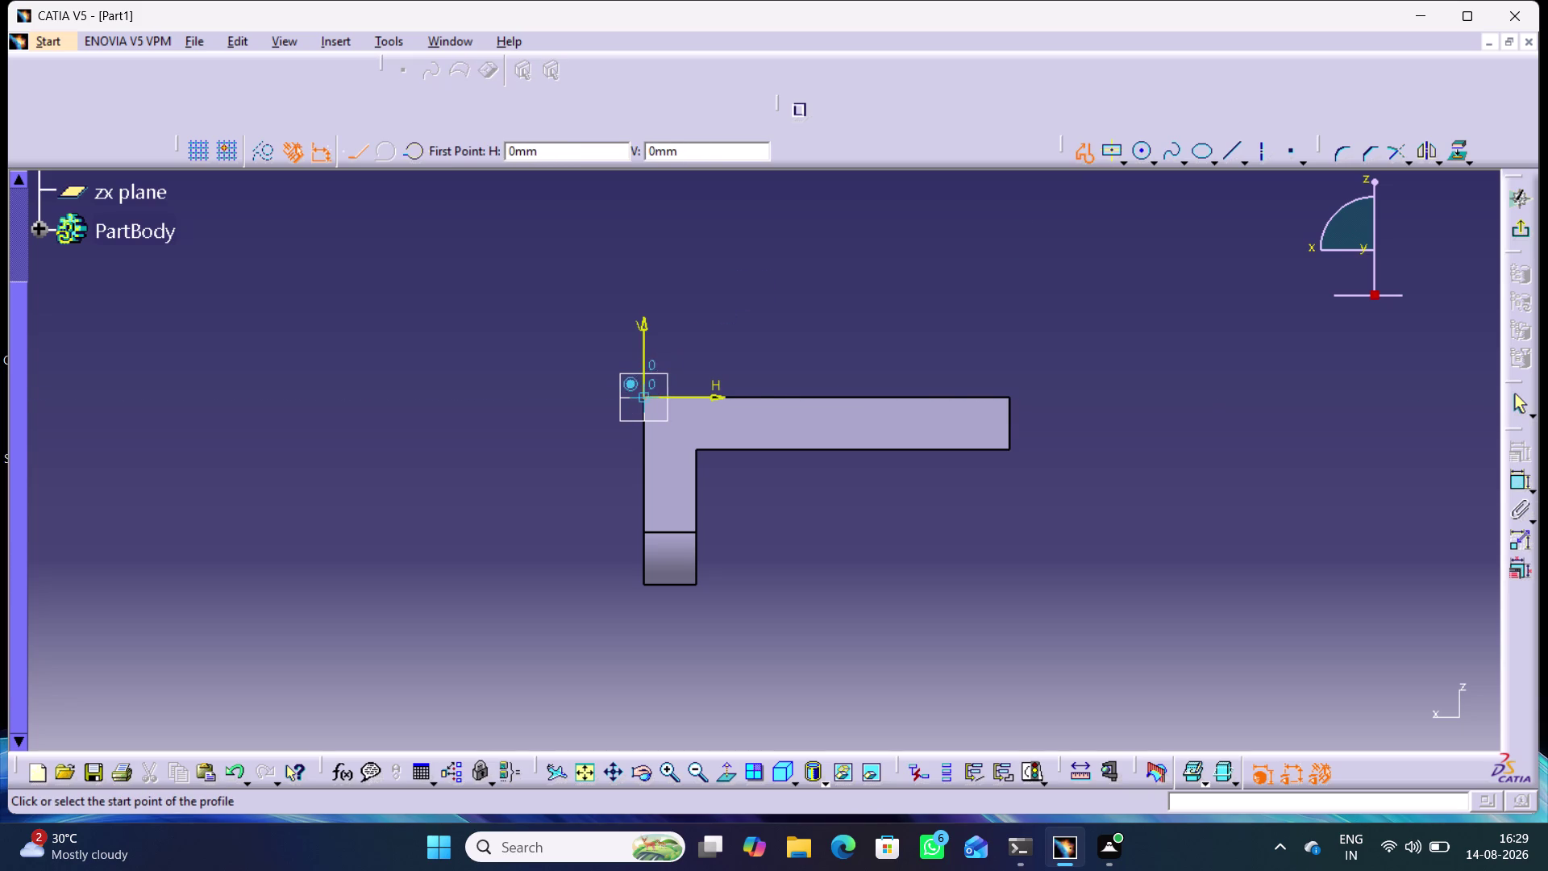
Draw a triangular profile from the origin, up to the apex and back along the H axis.
click(646, 394)
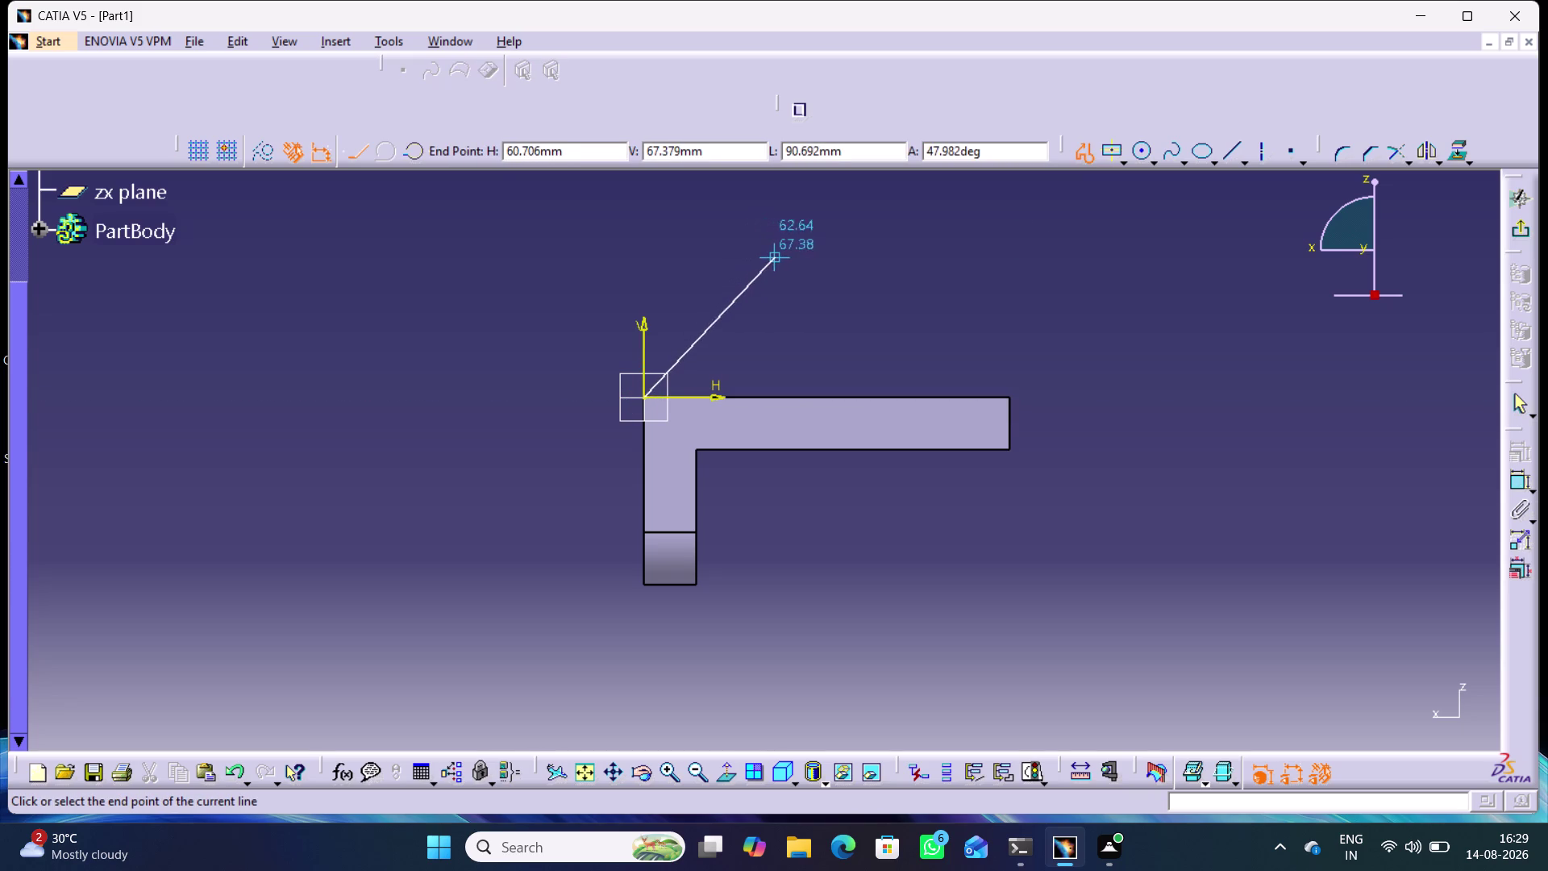
click(784, 259)
click(898, 397)
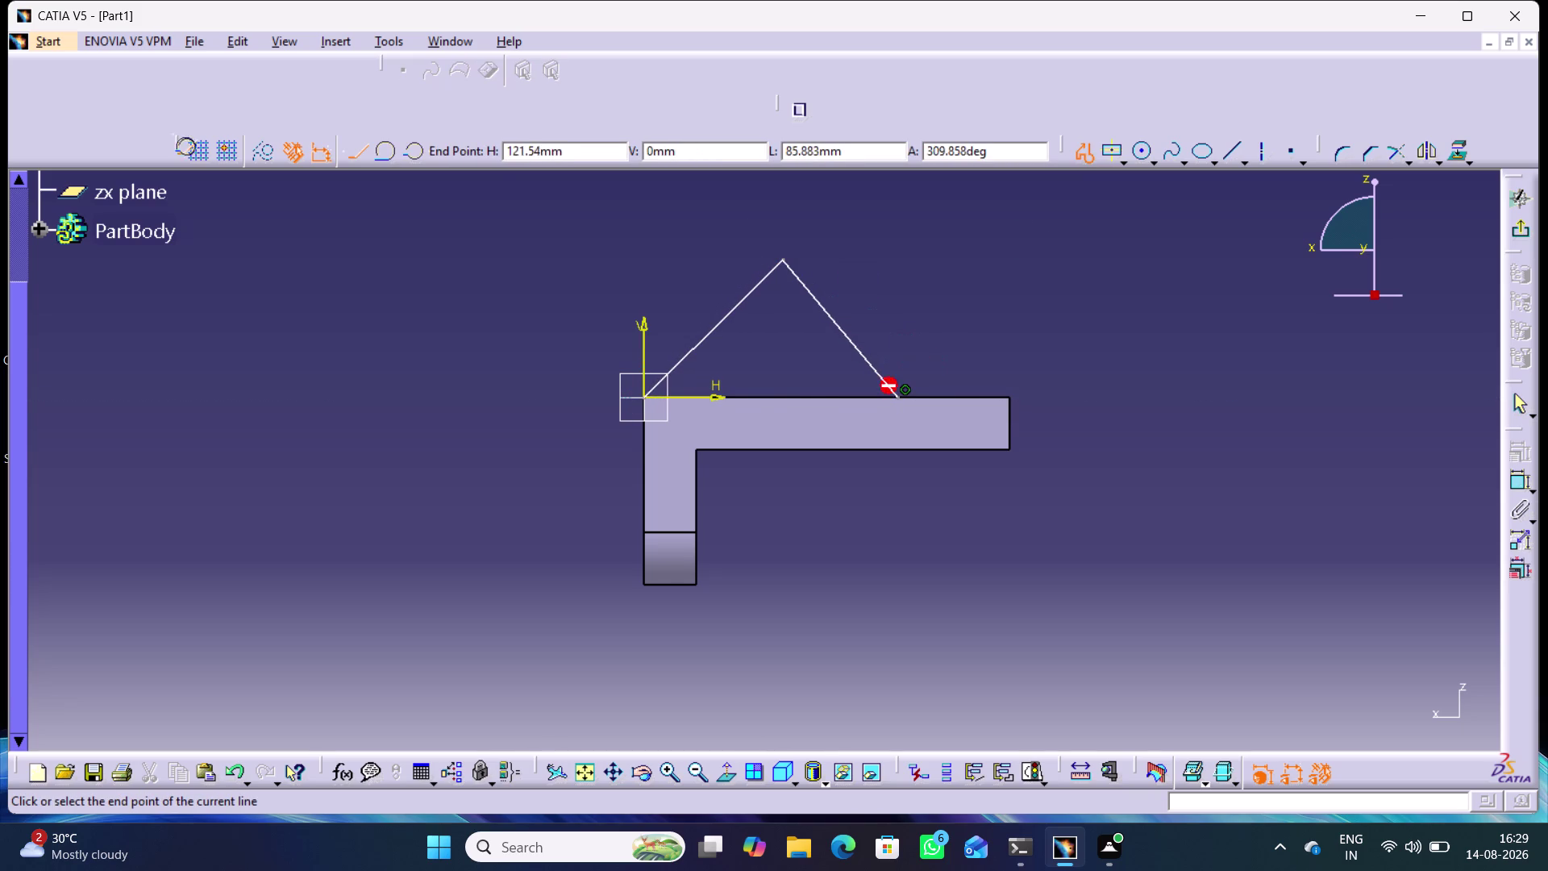
click(647, 398)
click(1285, 362)
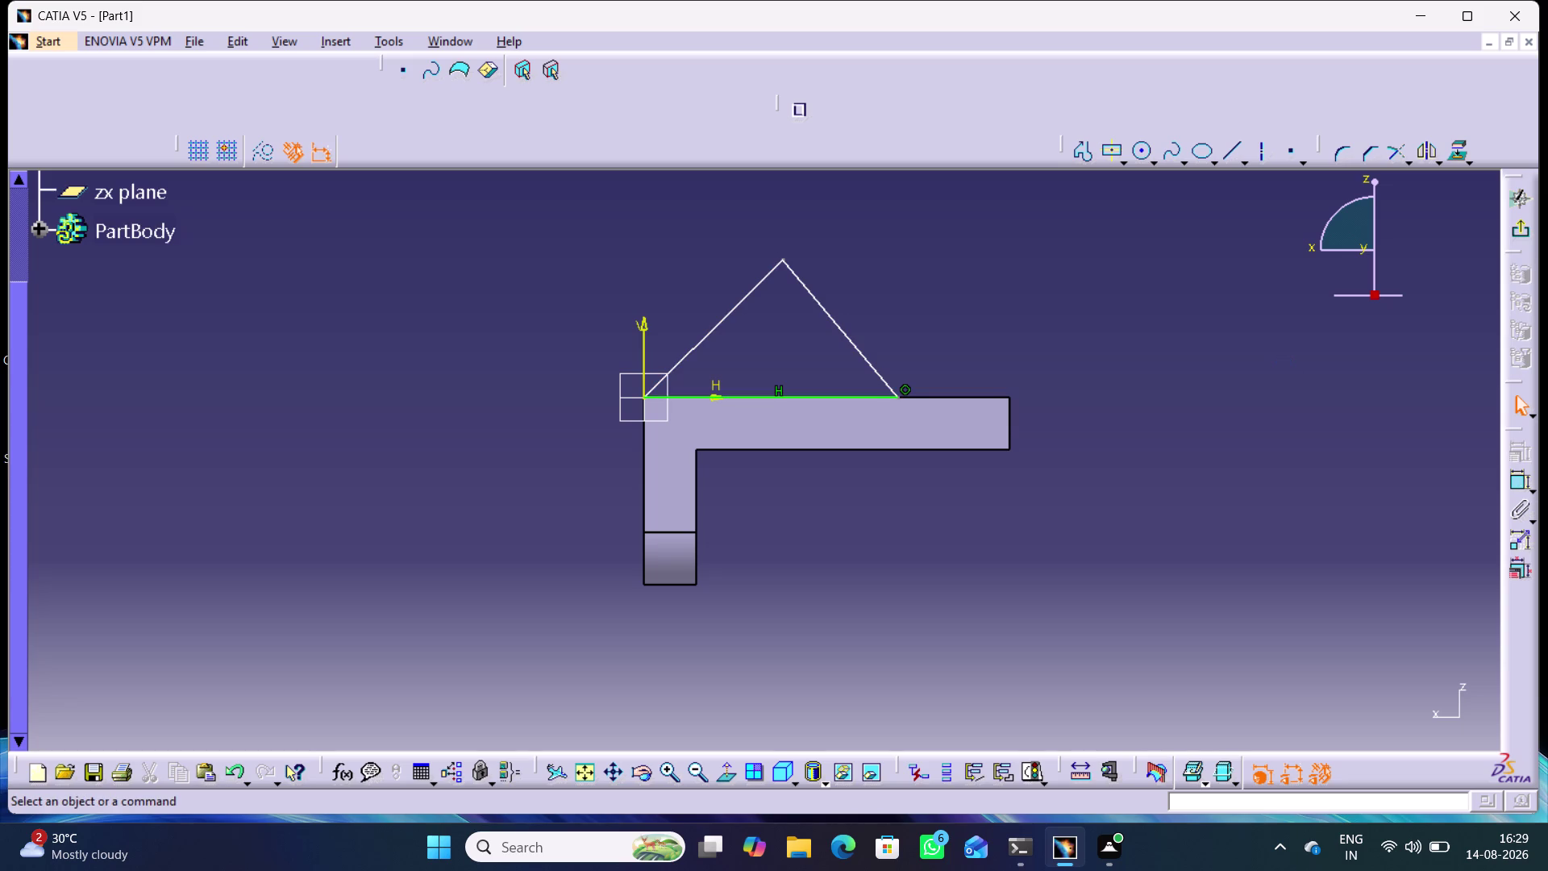
double_click(1520, 482)
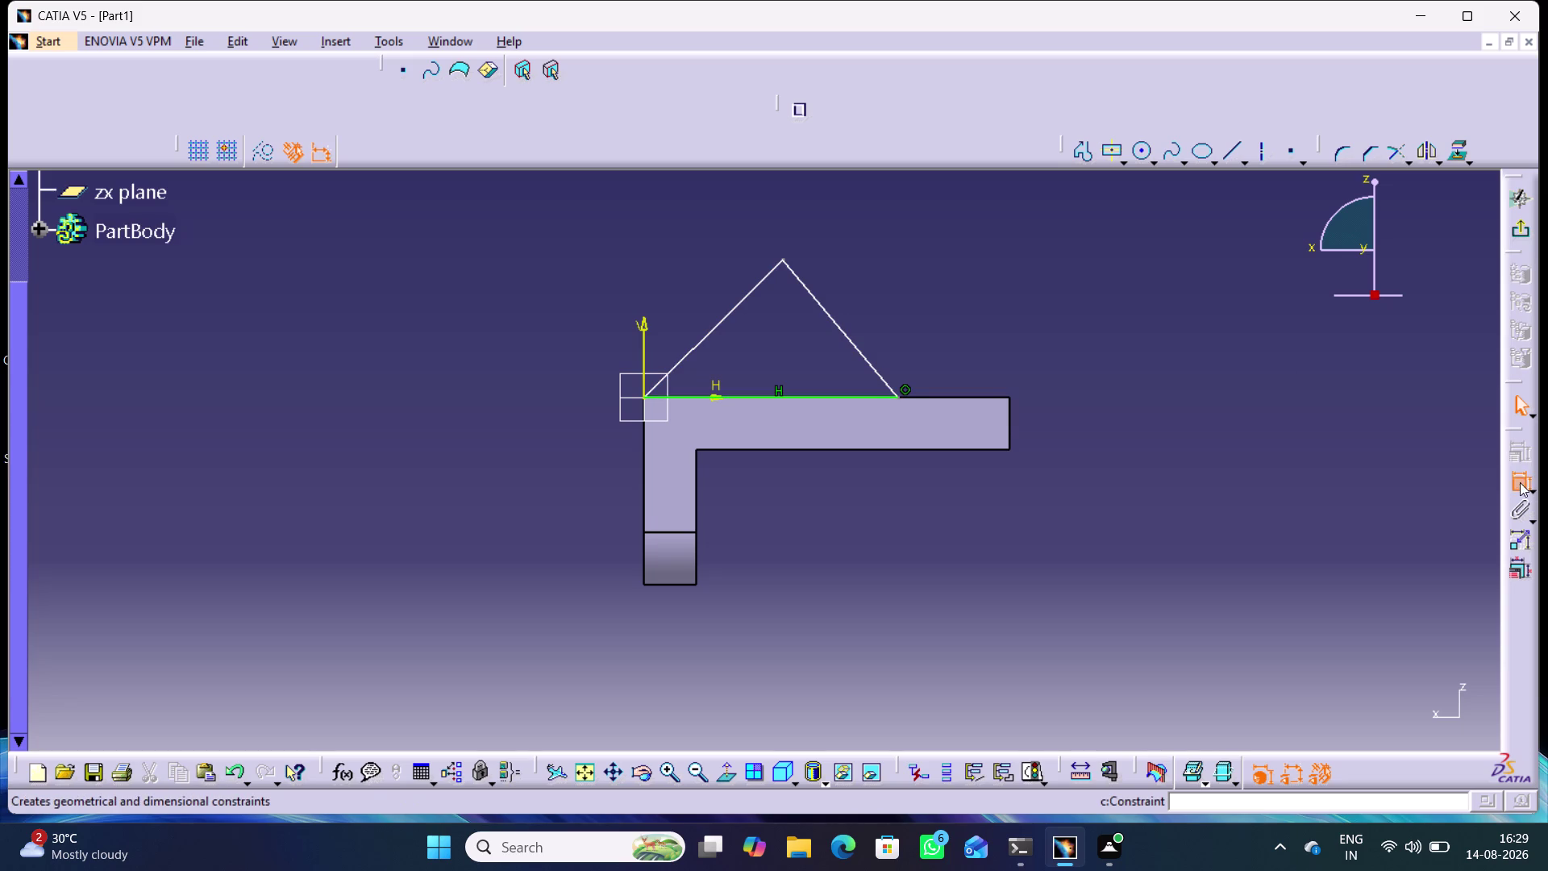
Constrain the triangle's apex angle to 90°.
click(766, 280)
click(806, 289)
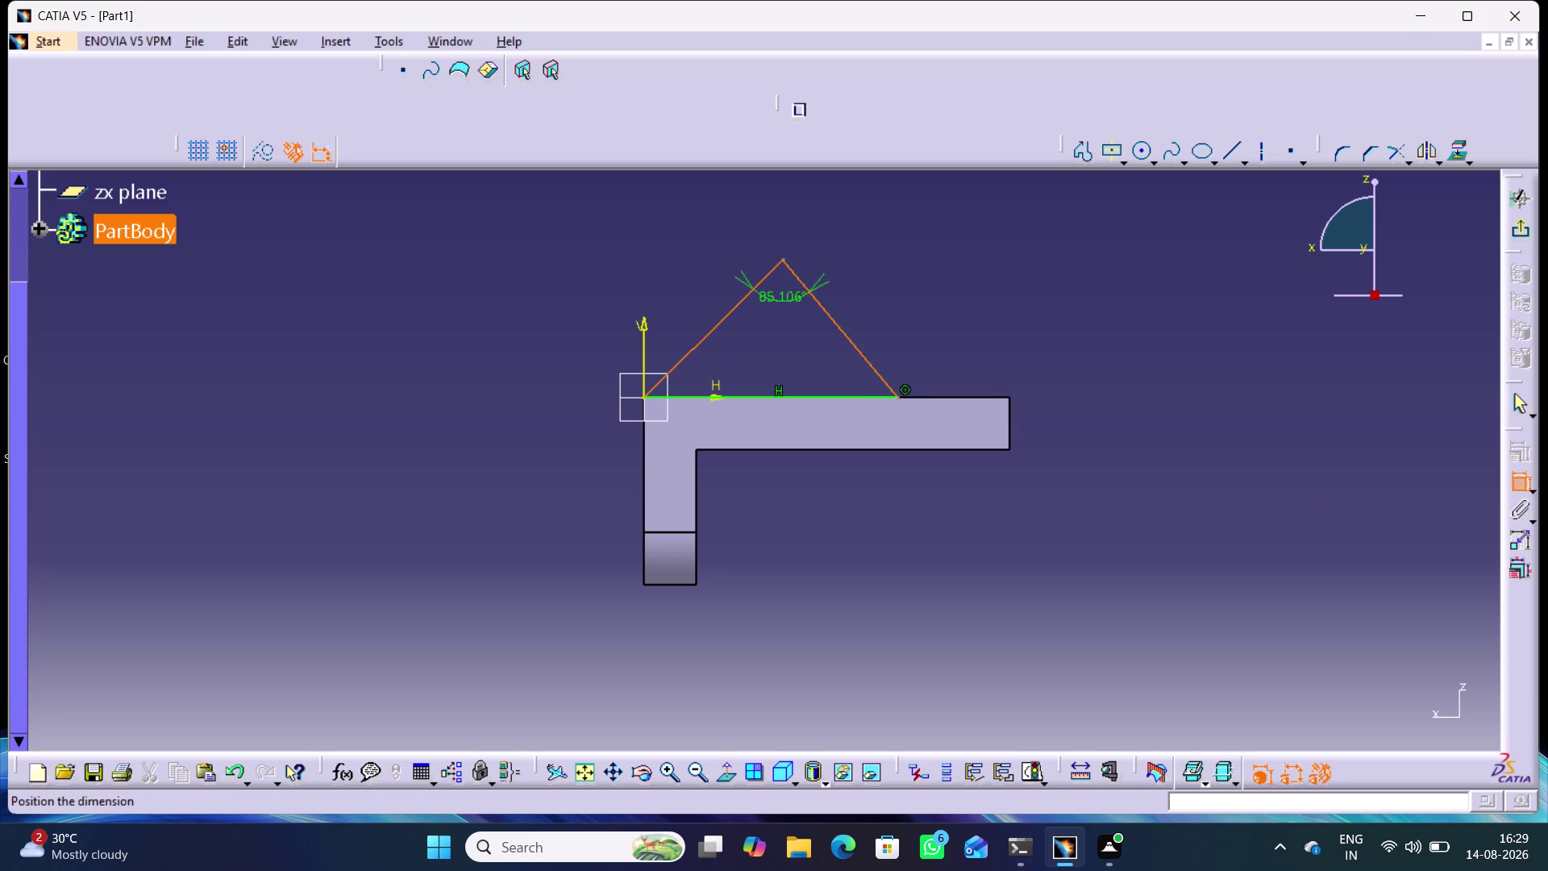
click(789, 213)
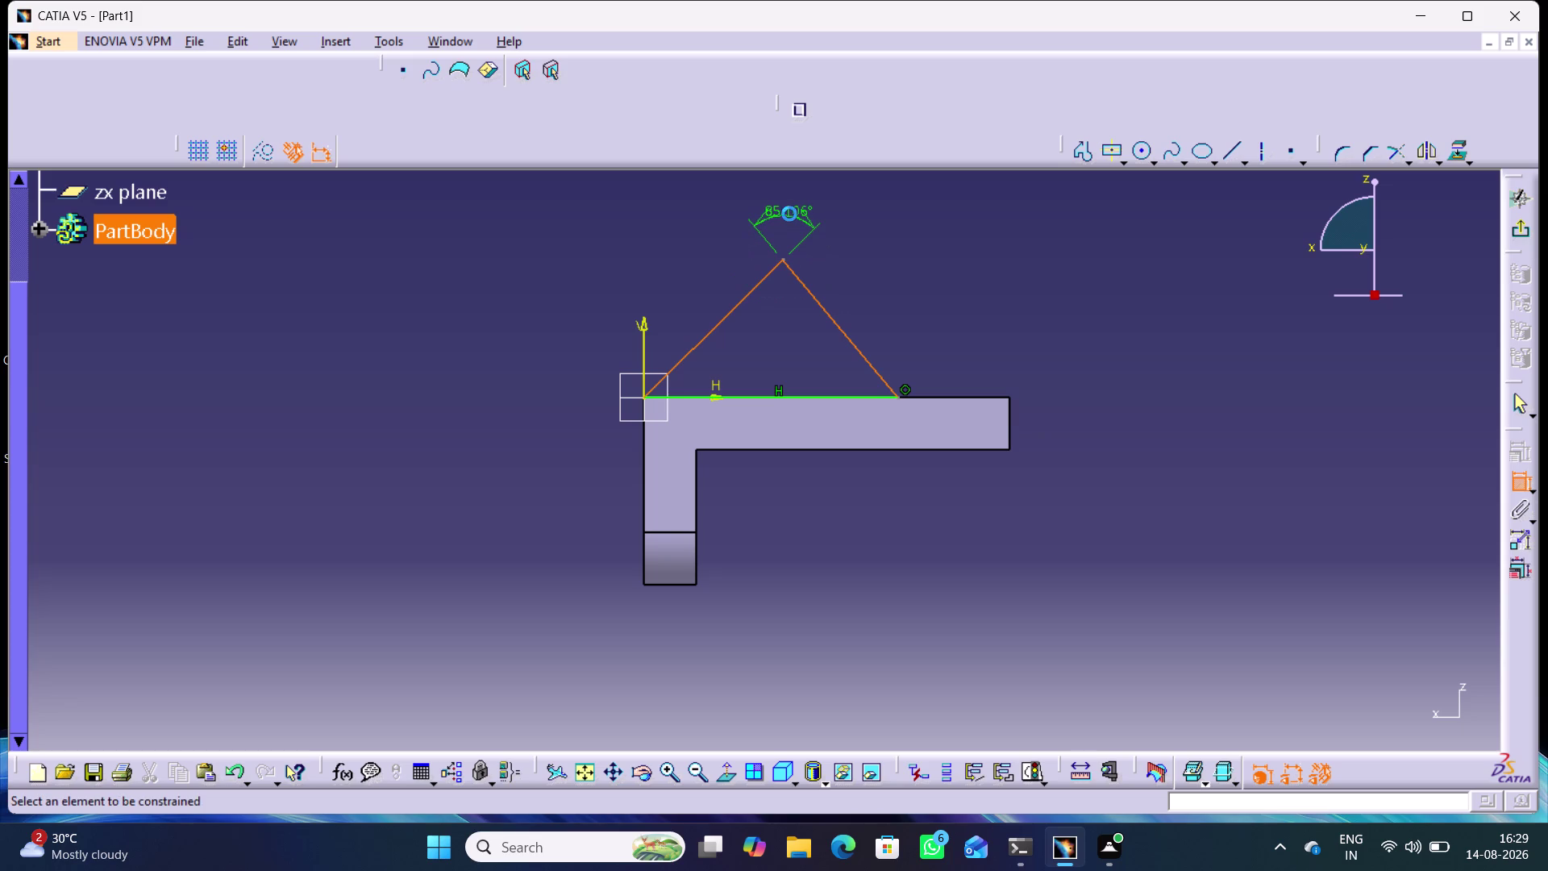
double_click(783, 209)
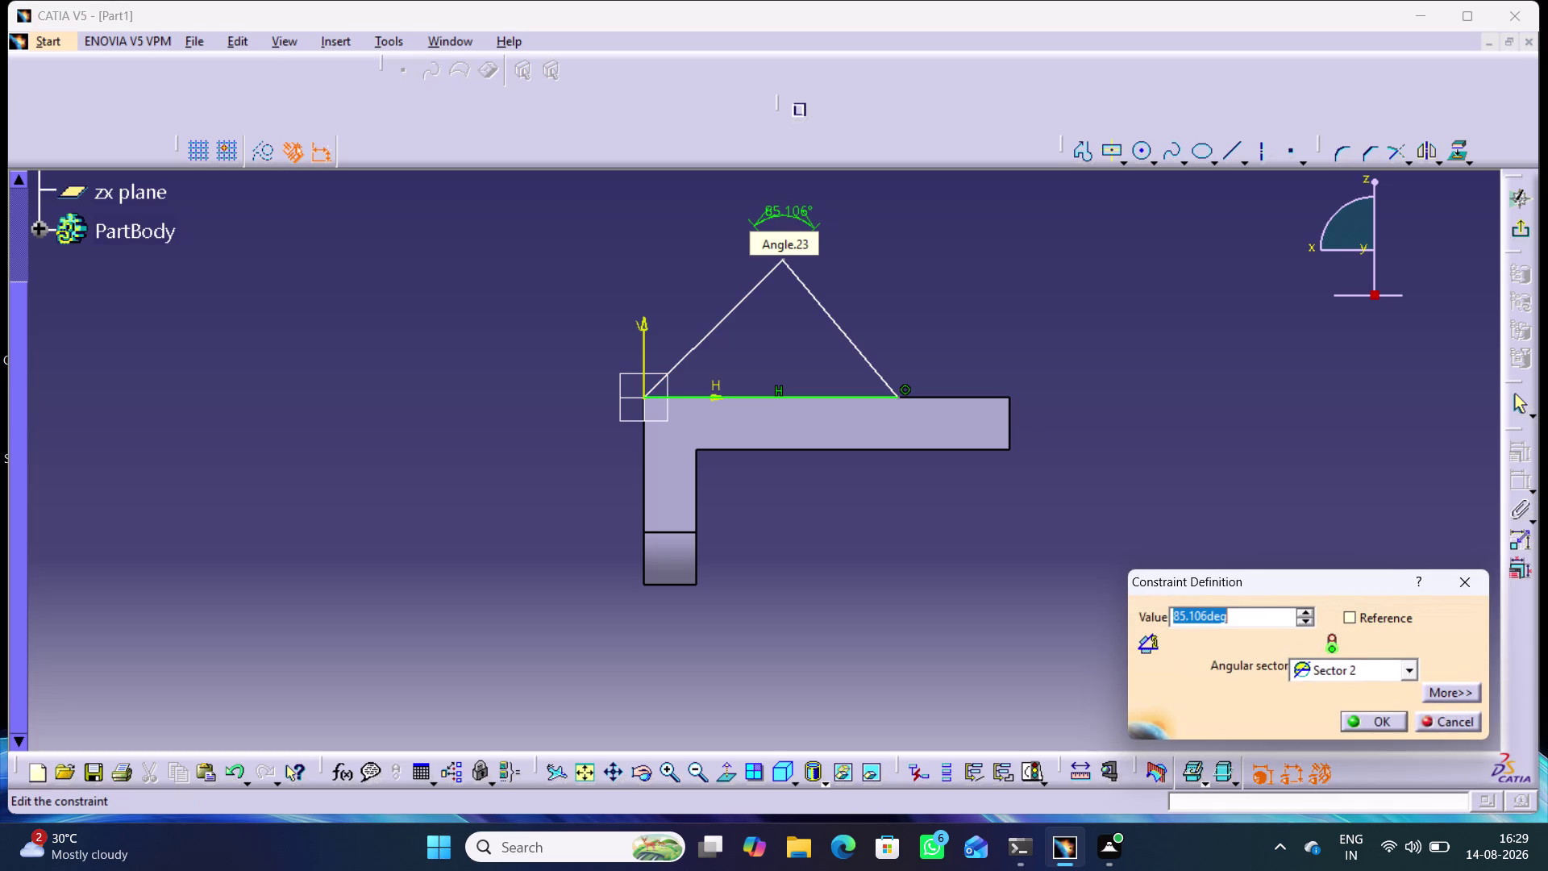
text(90)
key(Return)
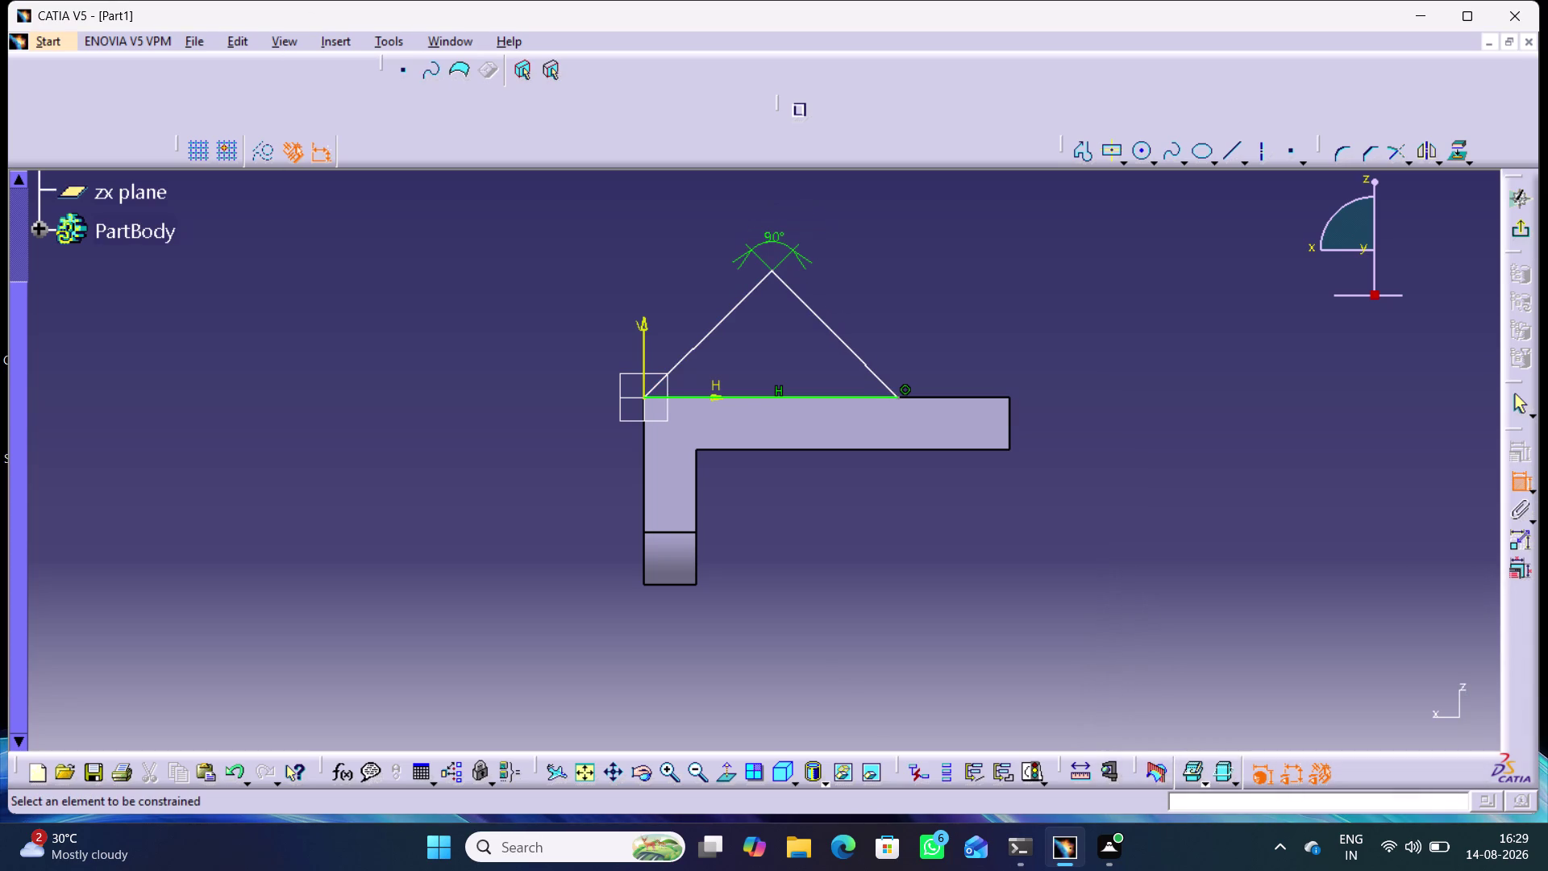
Constrain the angle between the right sloped side and the base to 45°.
click(938, 267)
click(870, 370)
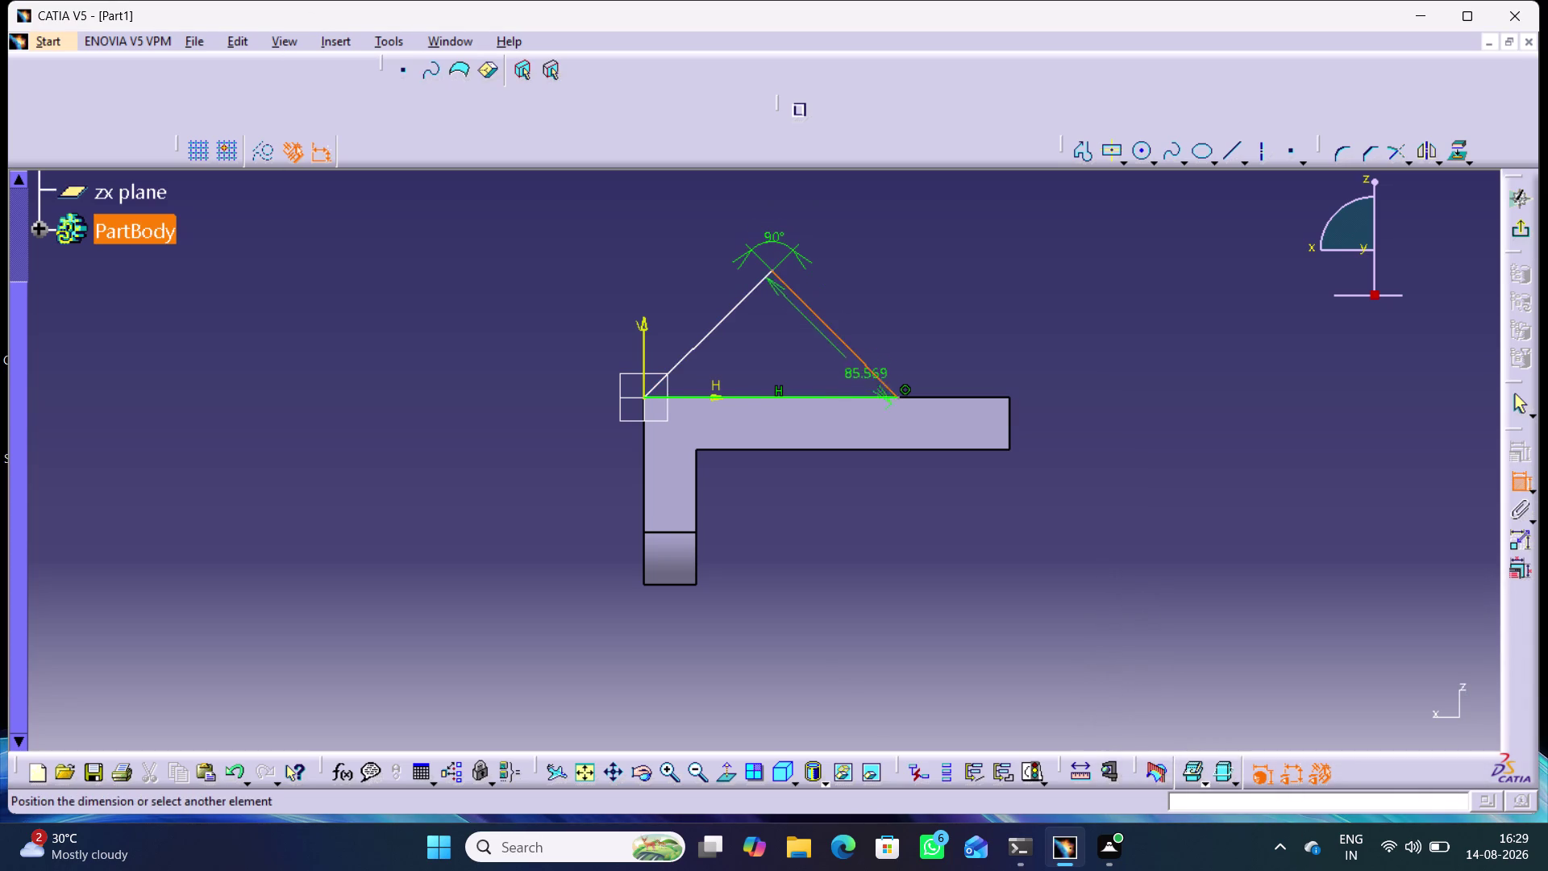
click(861, 394)
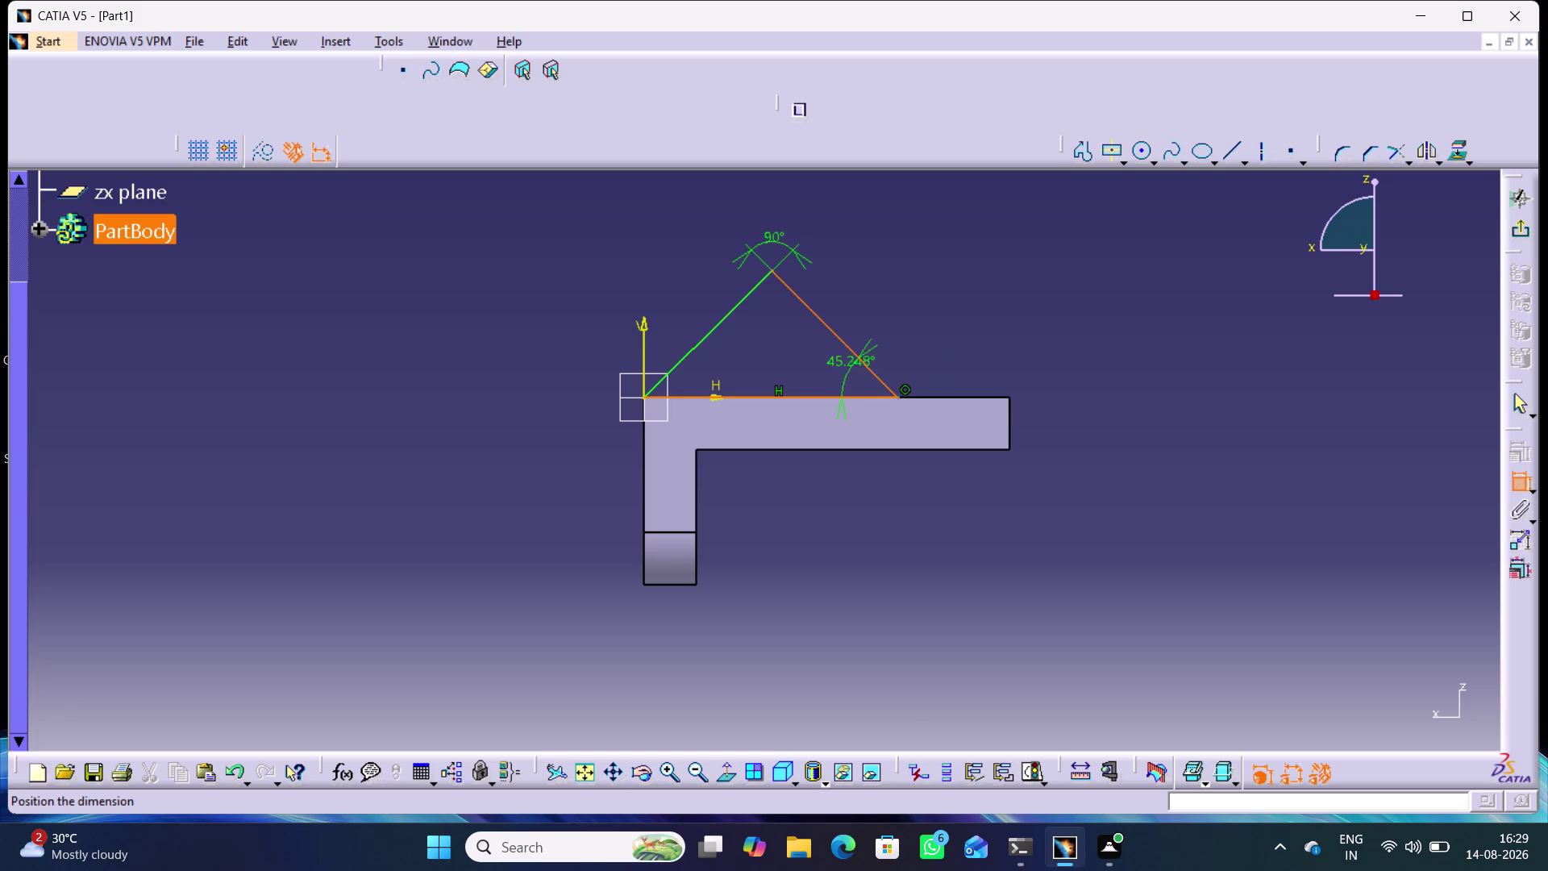
click(842, 380)
double_click(847, 373)
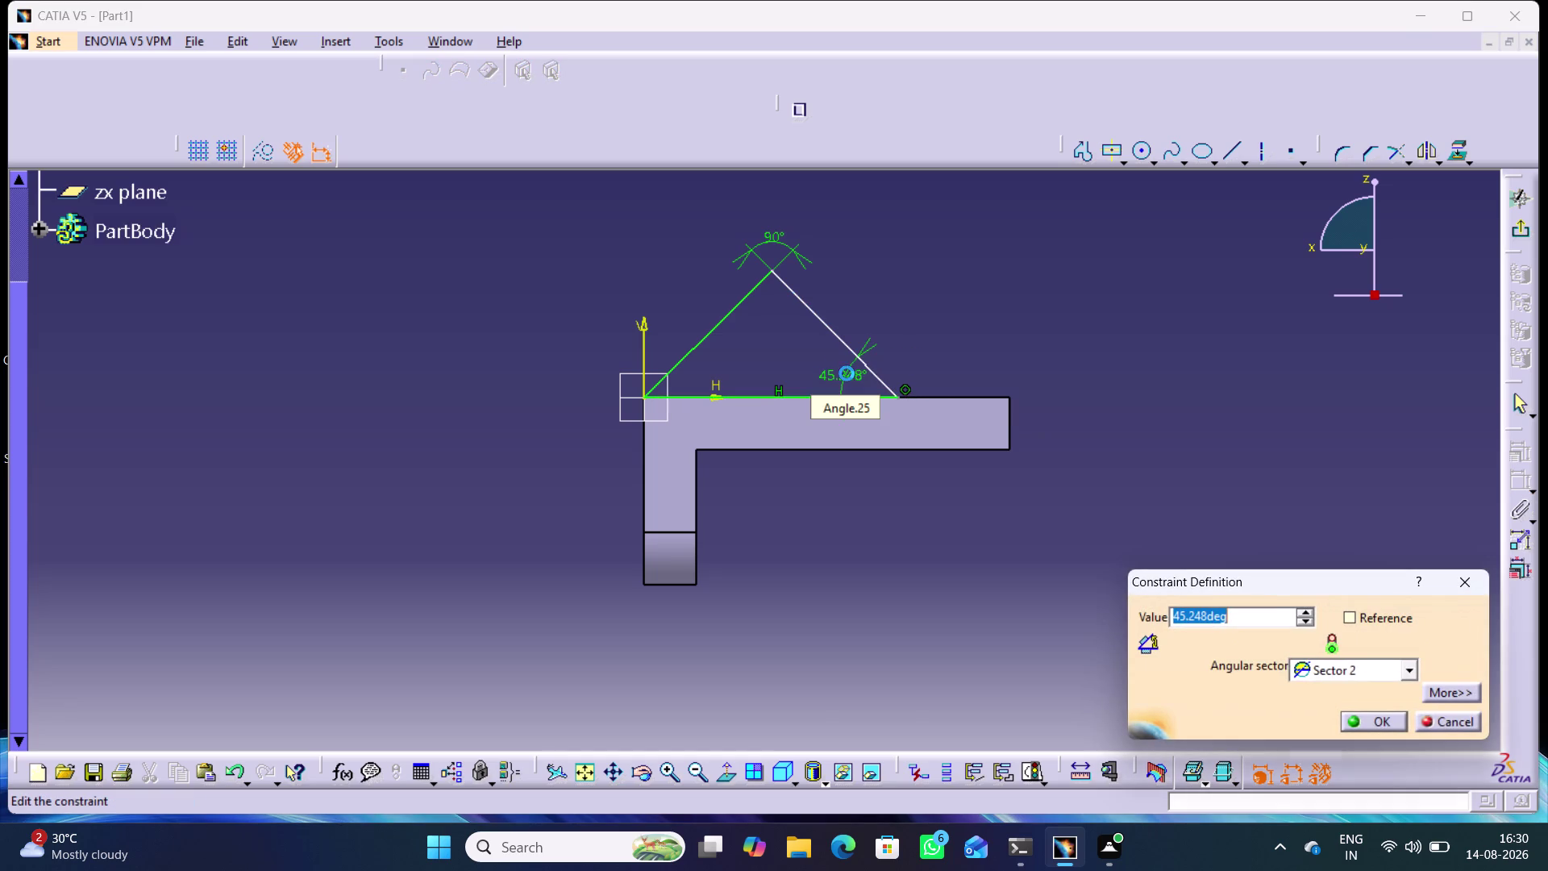
text(45)
key(Return)
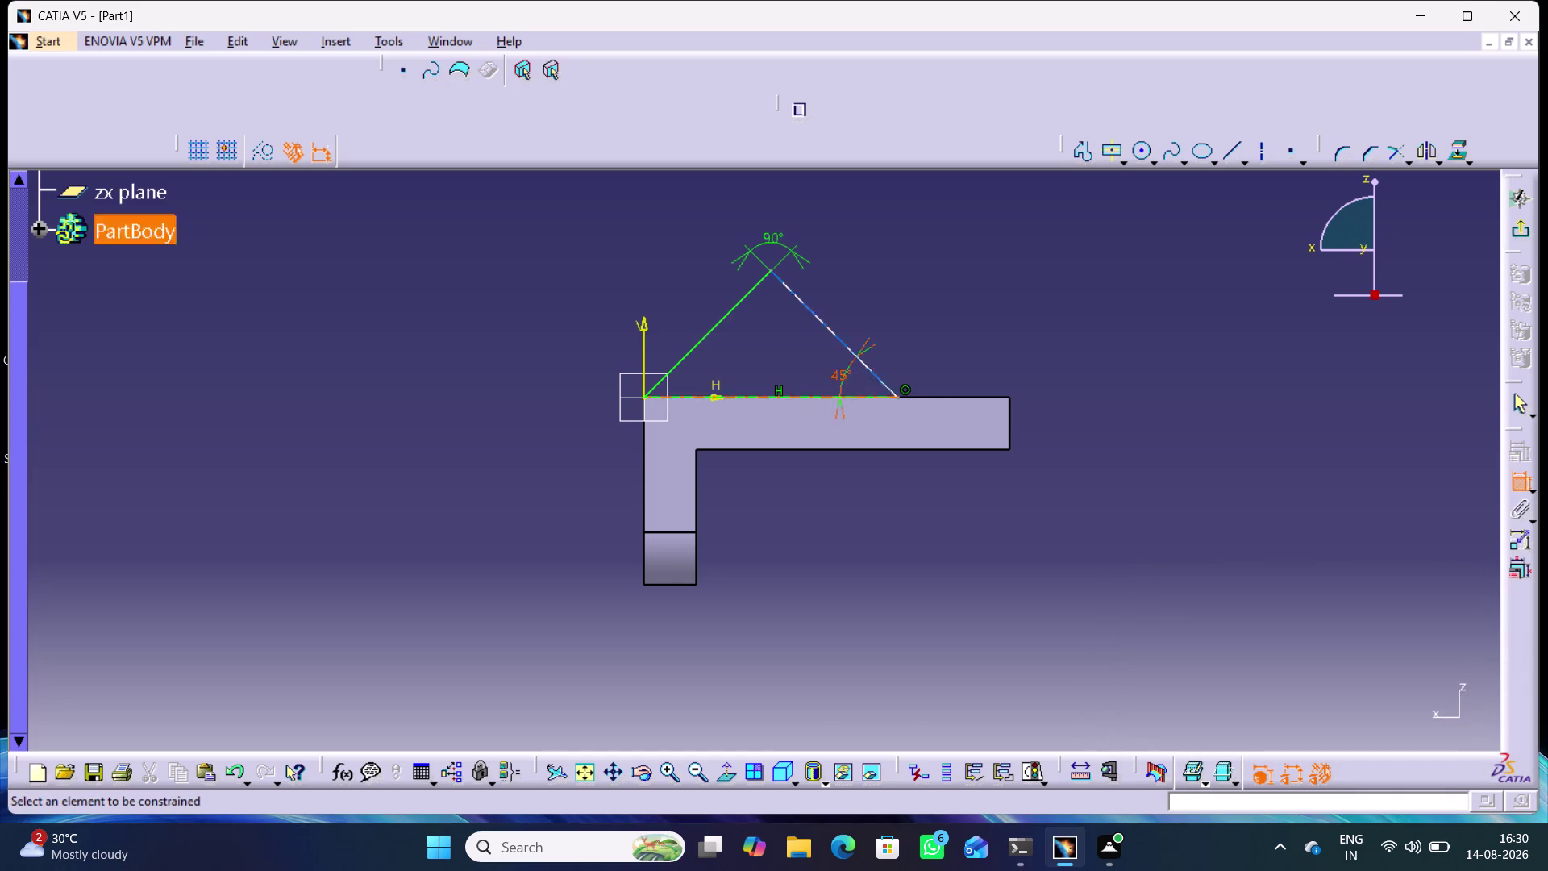
Set the left sloped side length to 95 mm, then exit the sketch to 3D.
click(853, 288)
click(722, 320)
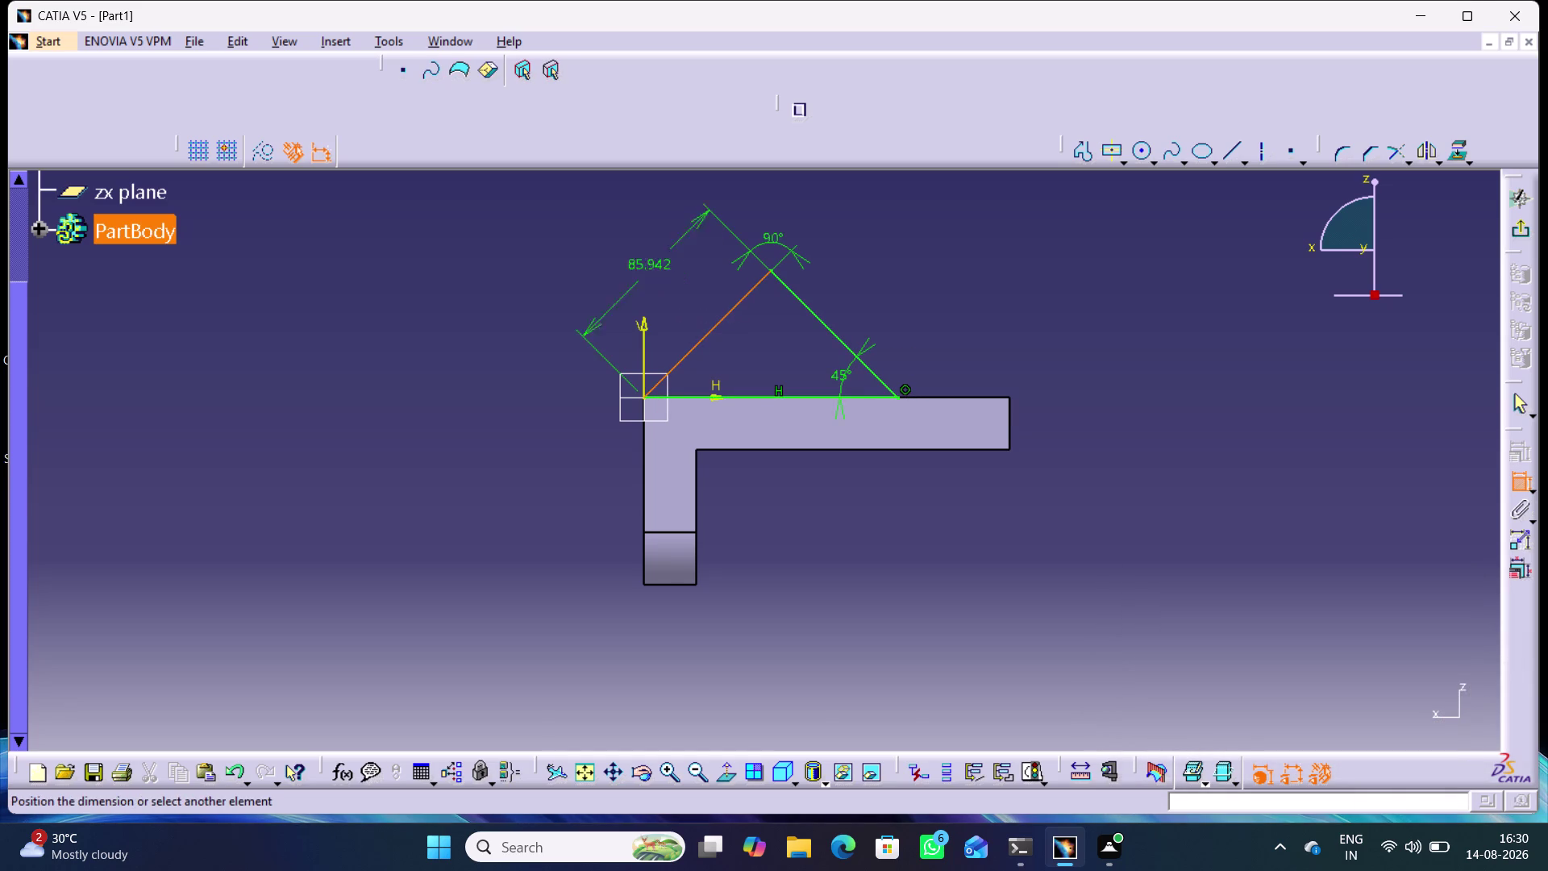
click(606, 264)
double_click(602, 254)
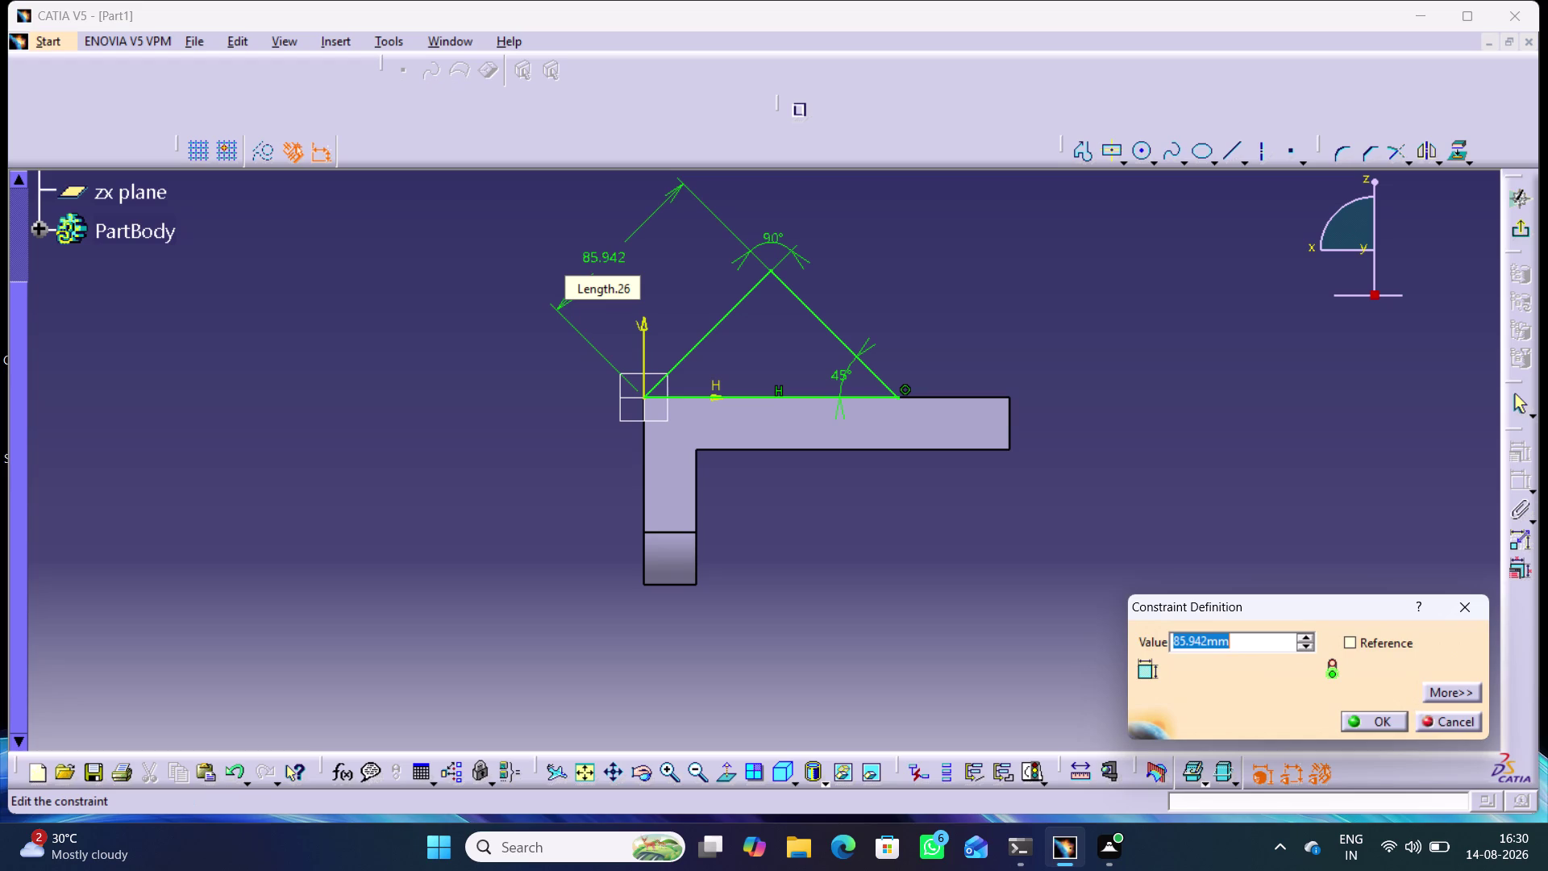
text(95)
key(Return)
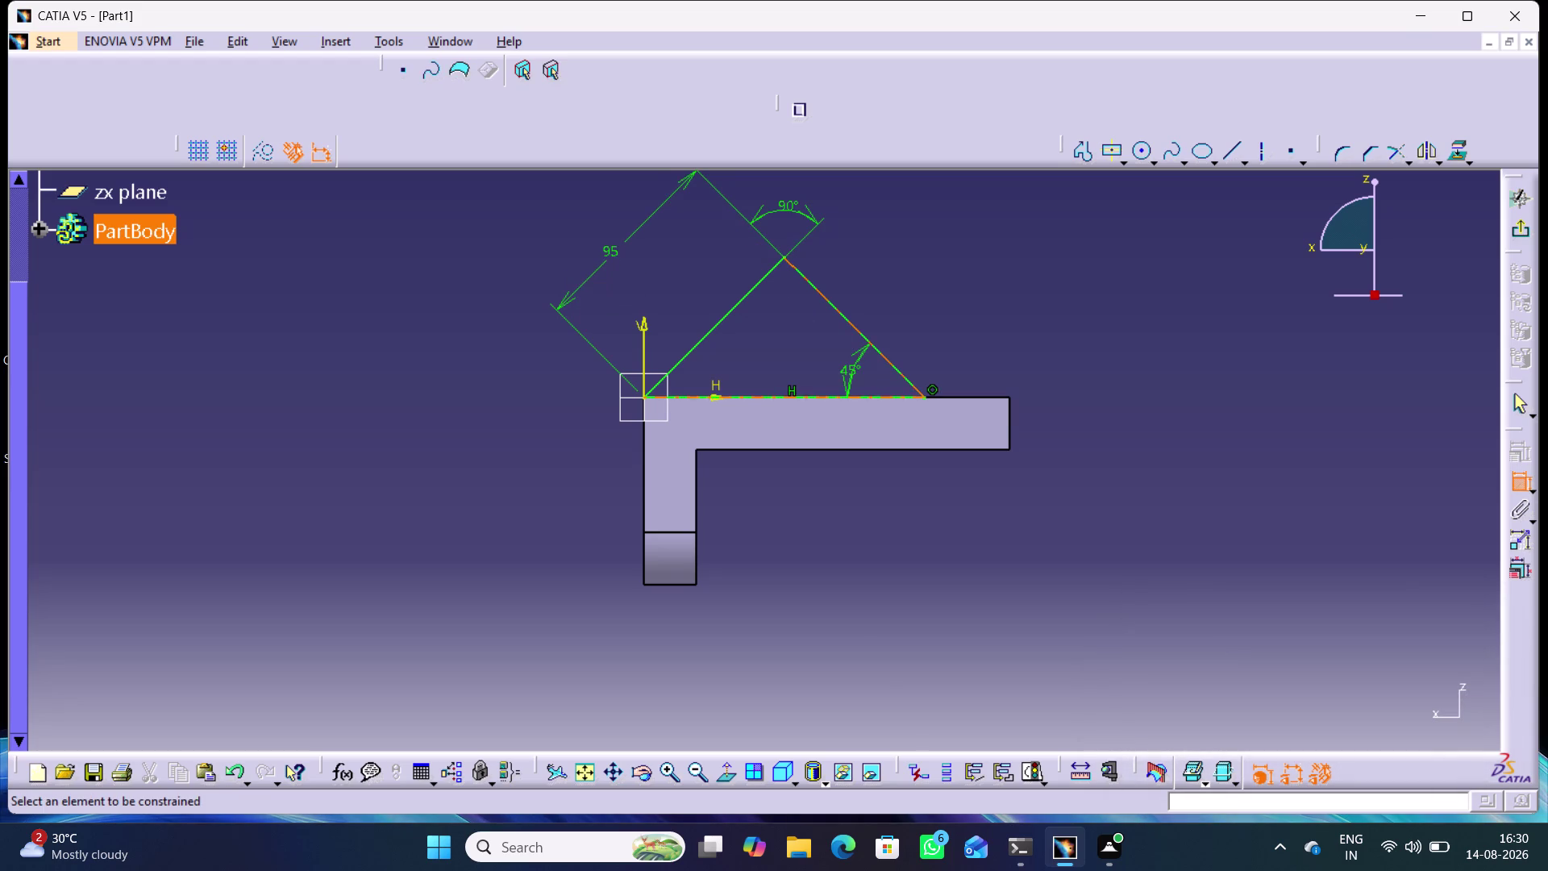
click(957, 298)
click(1517, 227)
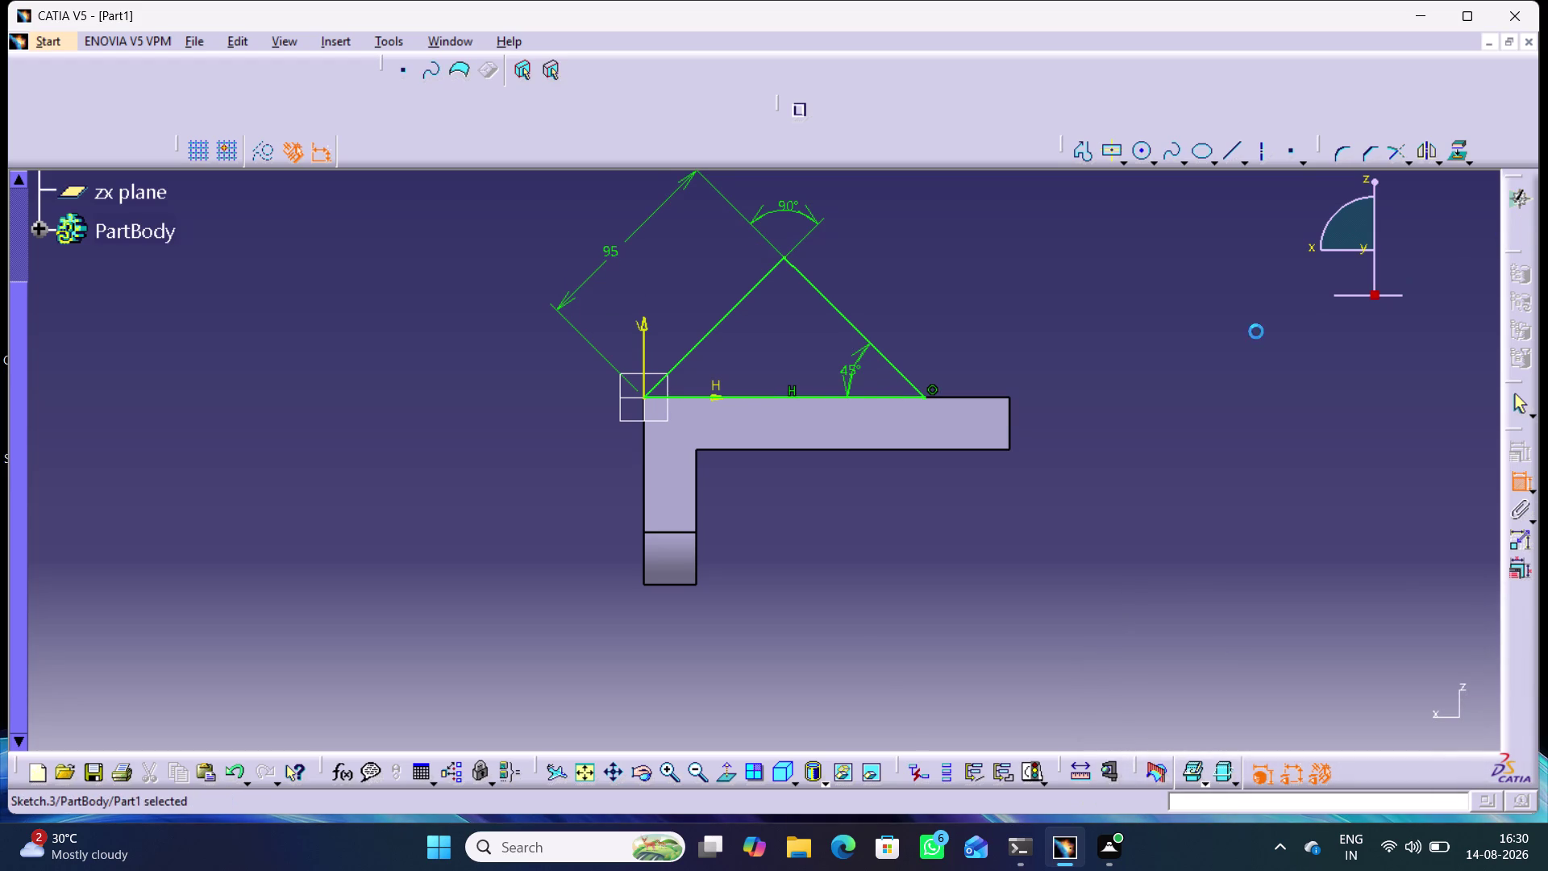
click(1173, 372)
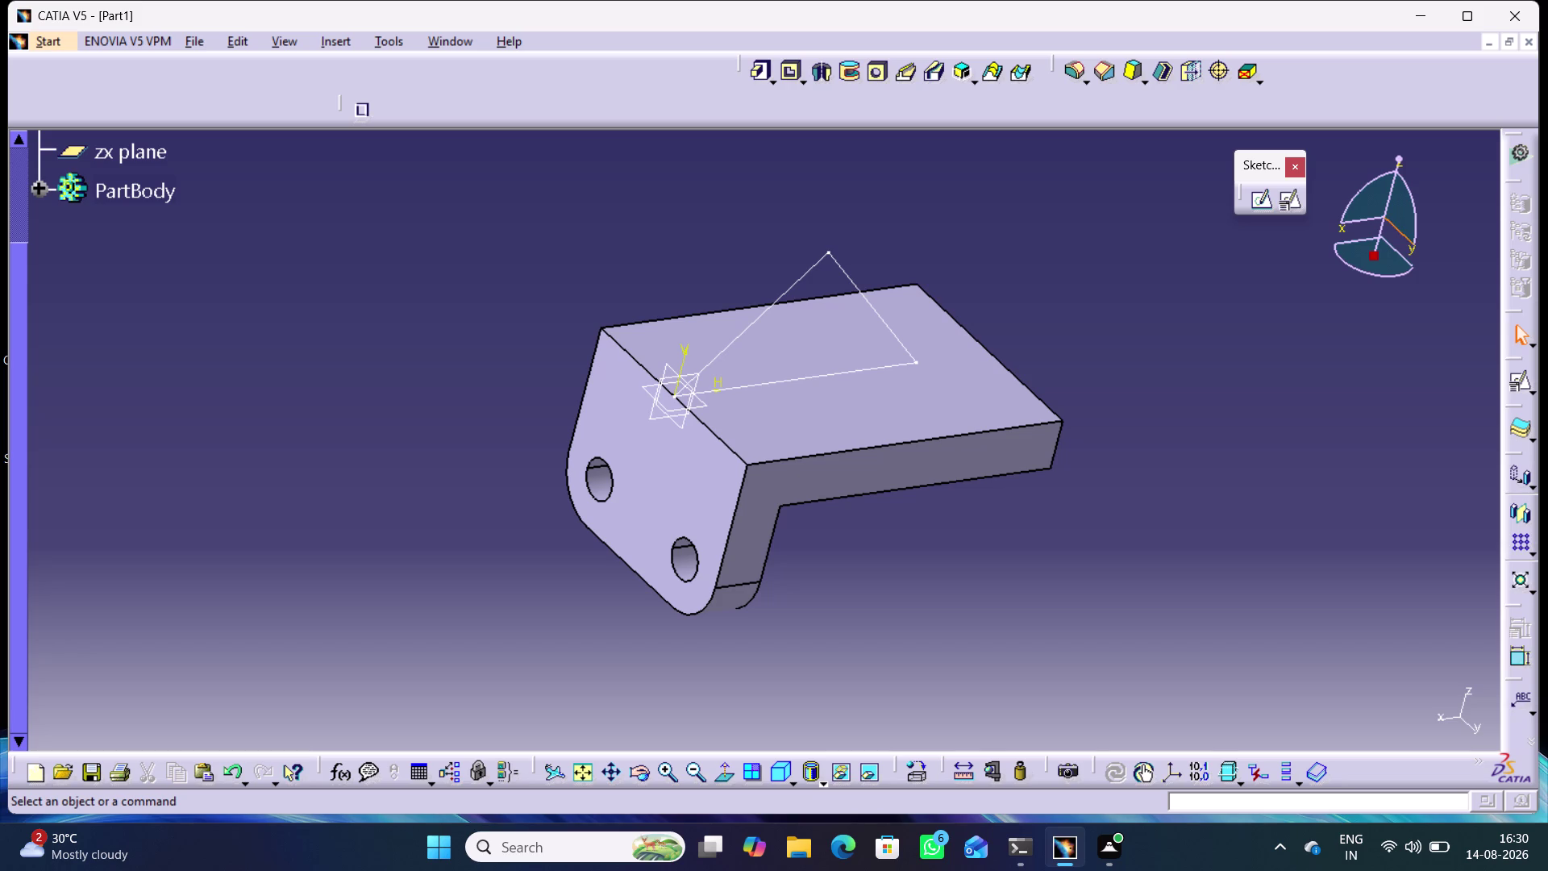
Undo the last two actions and pan and rotate the bracket view.
key(ctrl+z)
key(ctrl+z)
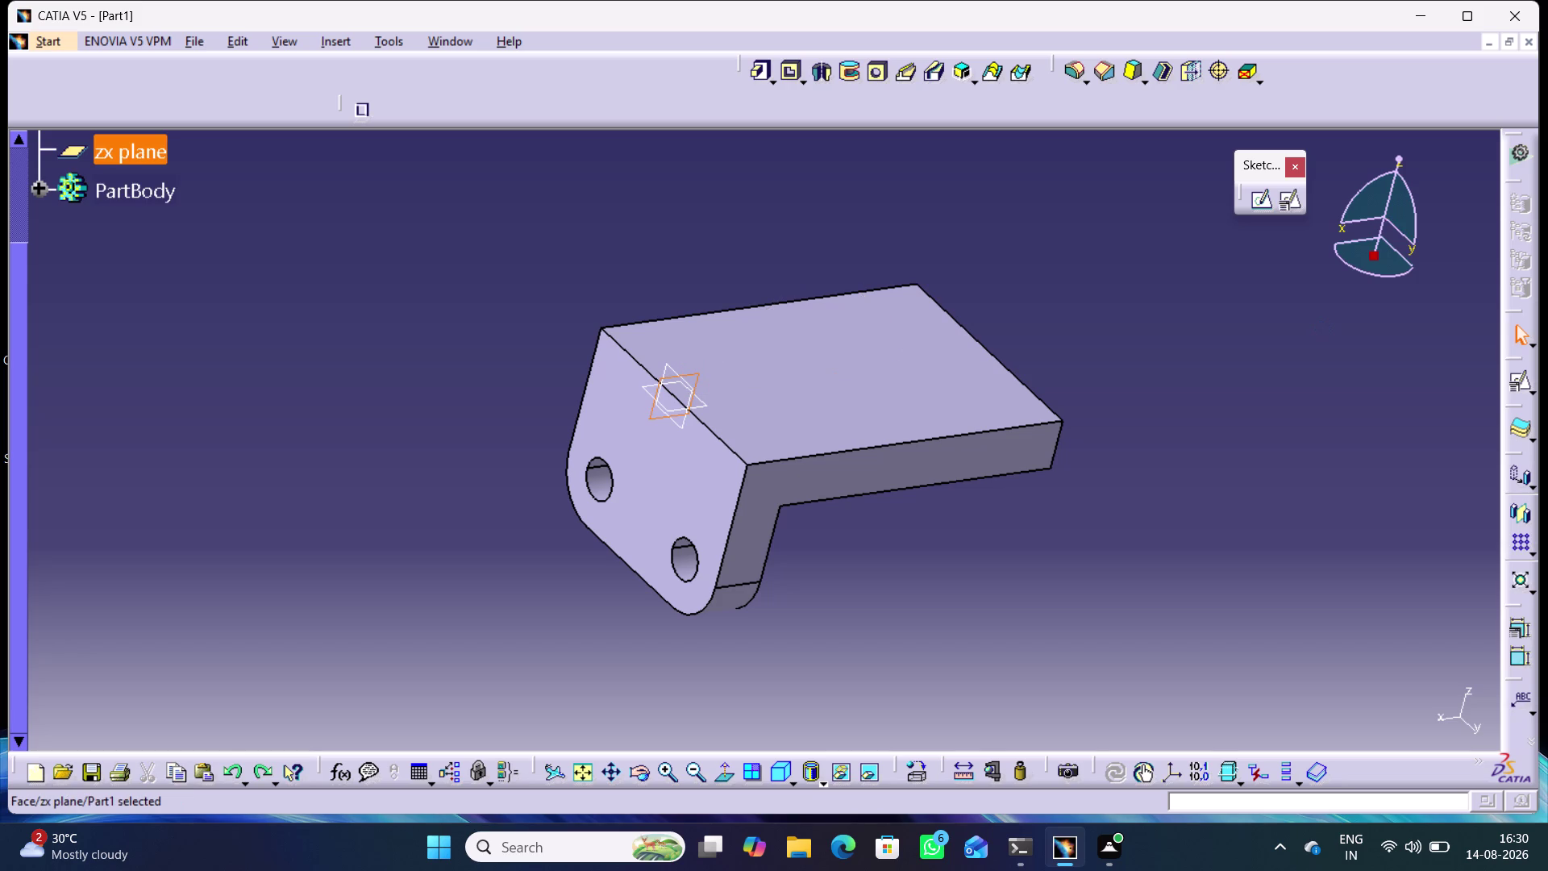
click(1242, 361)
middle_drag(1230, 363, 1188, 351)
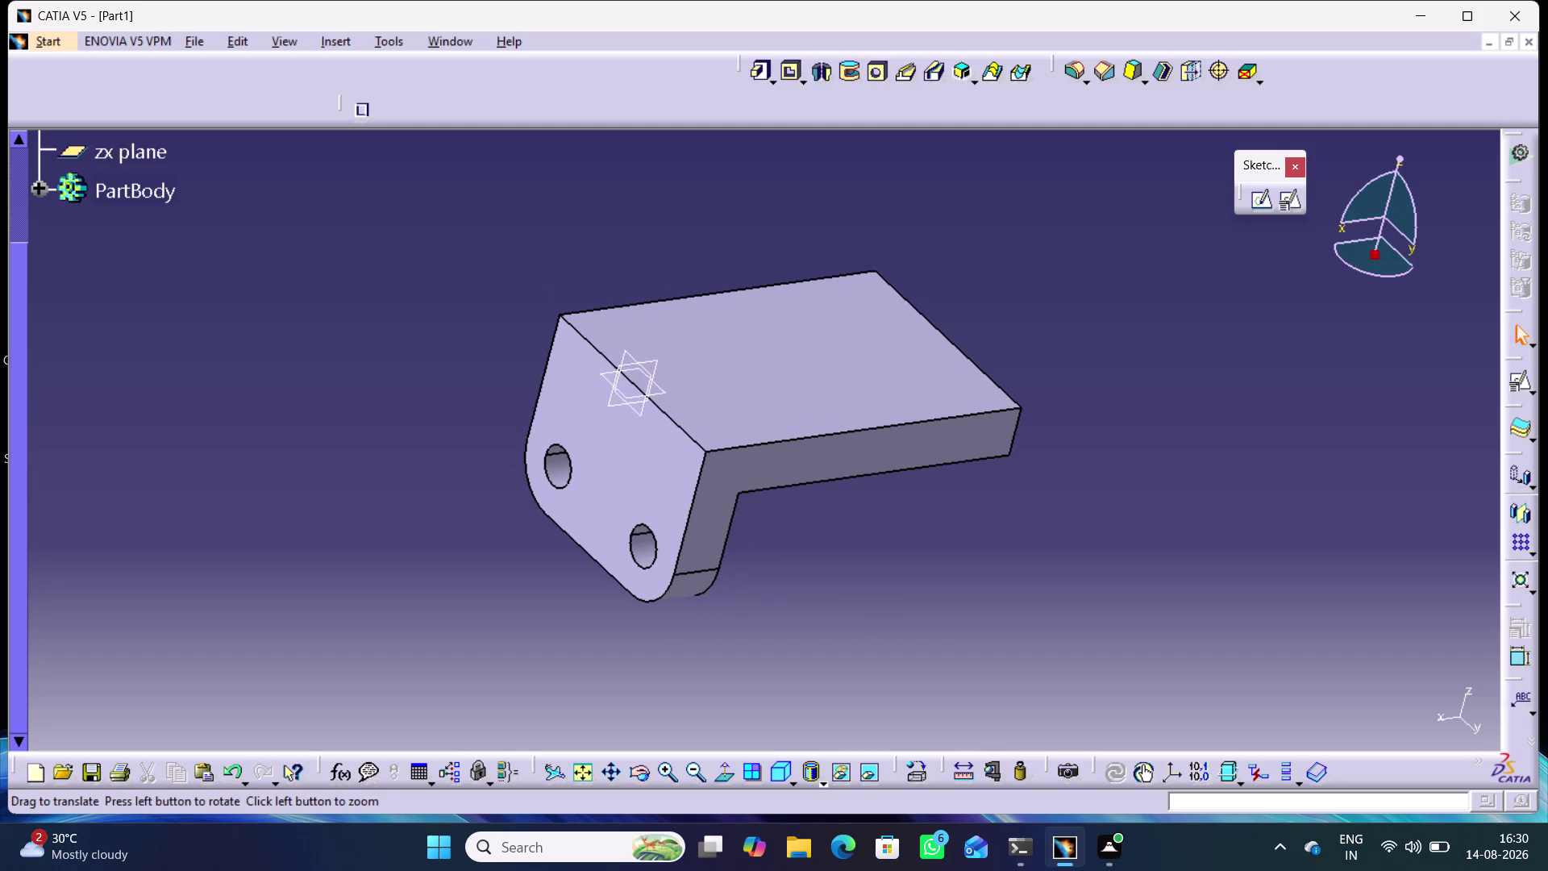
middle_drag(1291, 468, 1028, 398)
right_drag(1291, 468, 1029, 398)
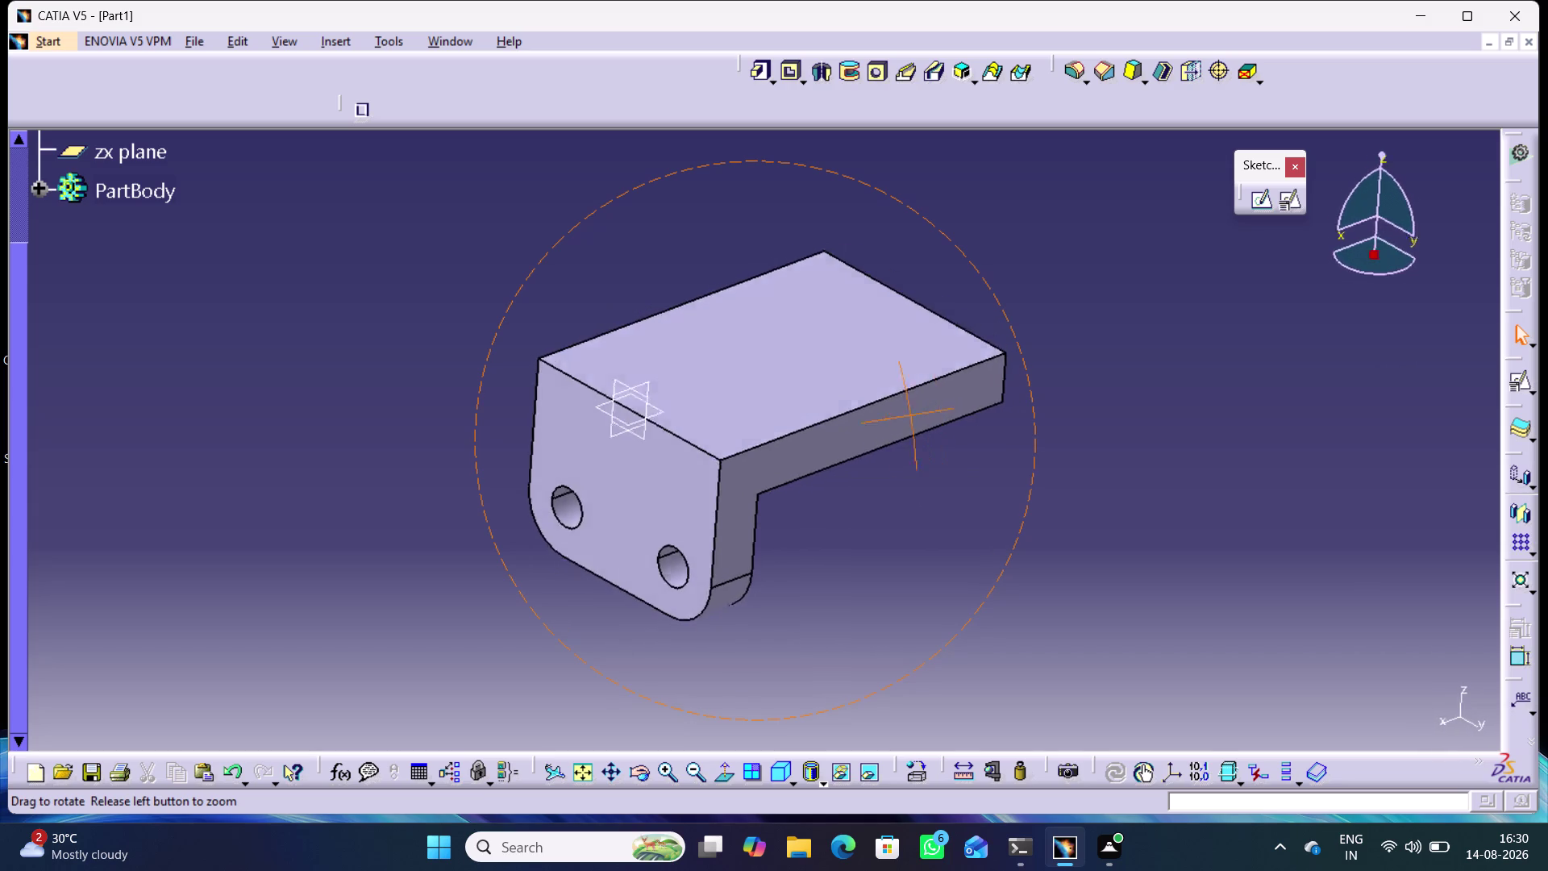
middle_drag(1029, 398, 1116, 474)
right_drag(1028, 399, 1116, 474)
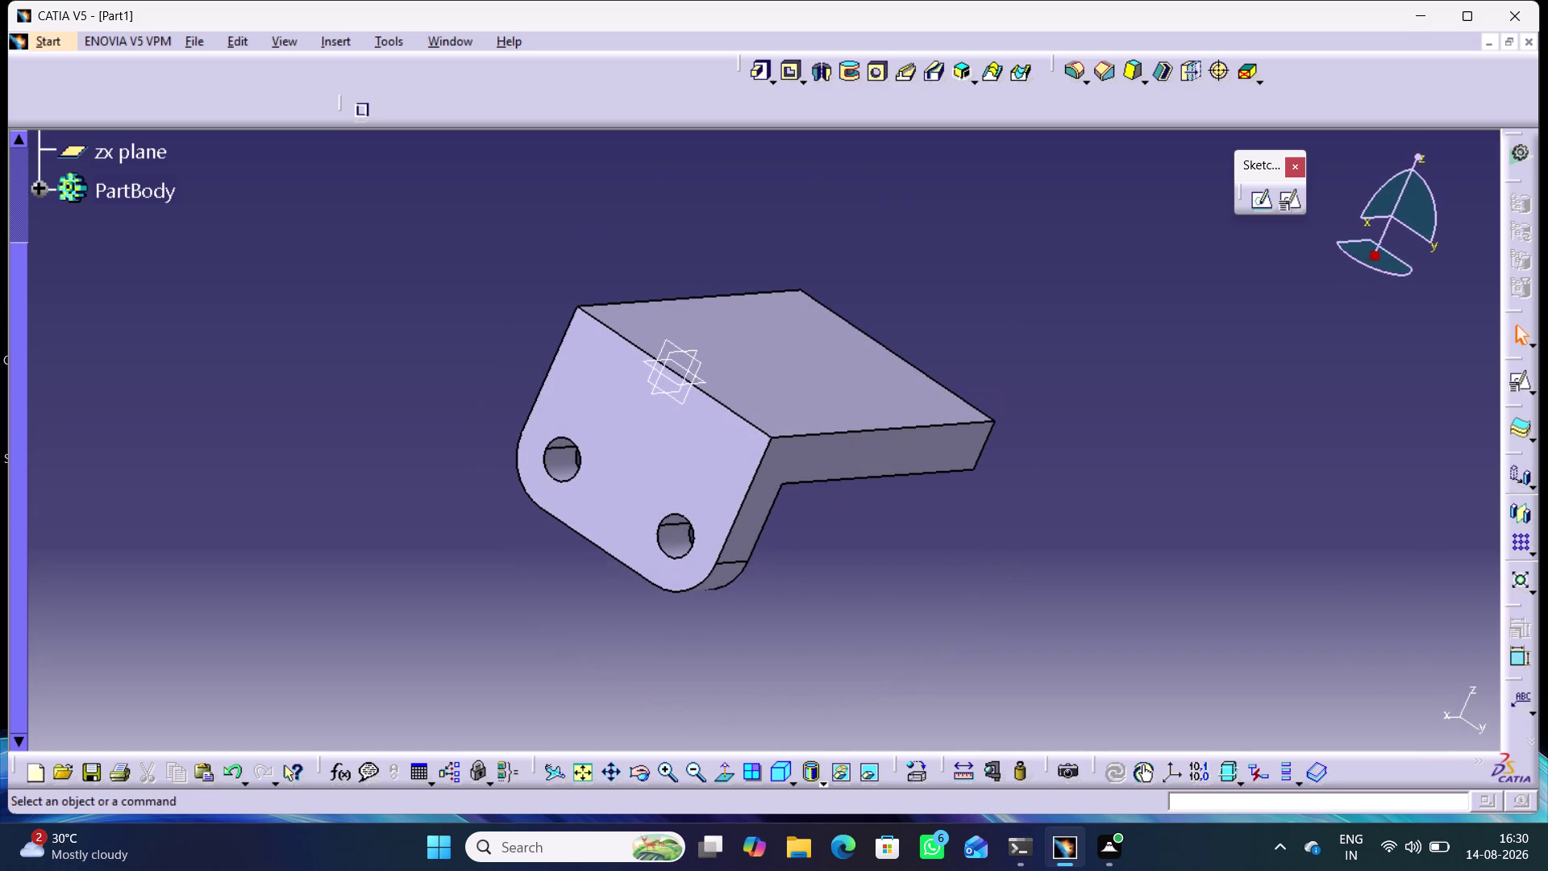
Look through the Transformation Features options without choosing one, then reorient the bracket.
click(1529, 549)
click(1391, 530)
click(1534, 483)
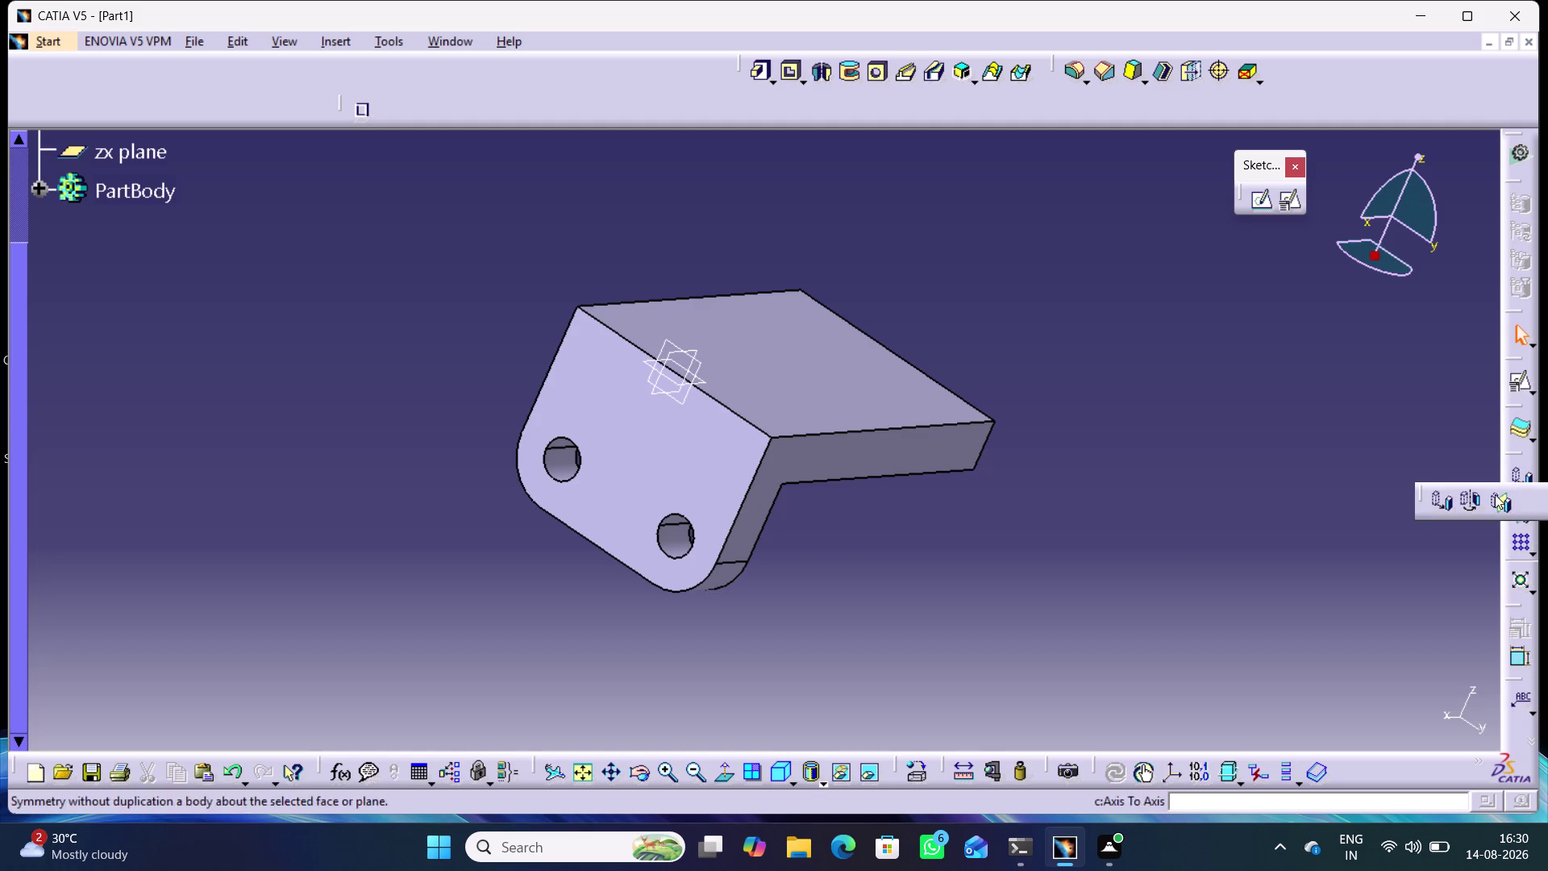
click(1349, 456)
middle_drag(1348, 455, 1275, 434)
right_drag(1349, 456, 1275, 434)
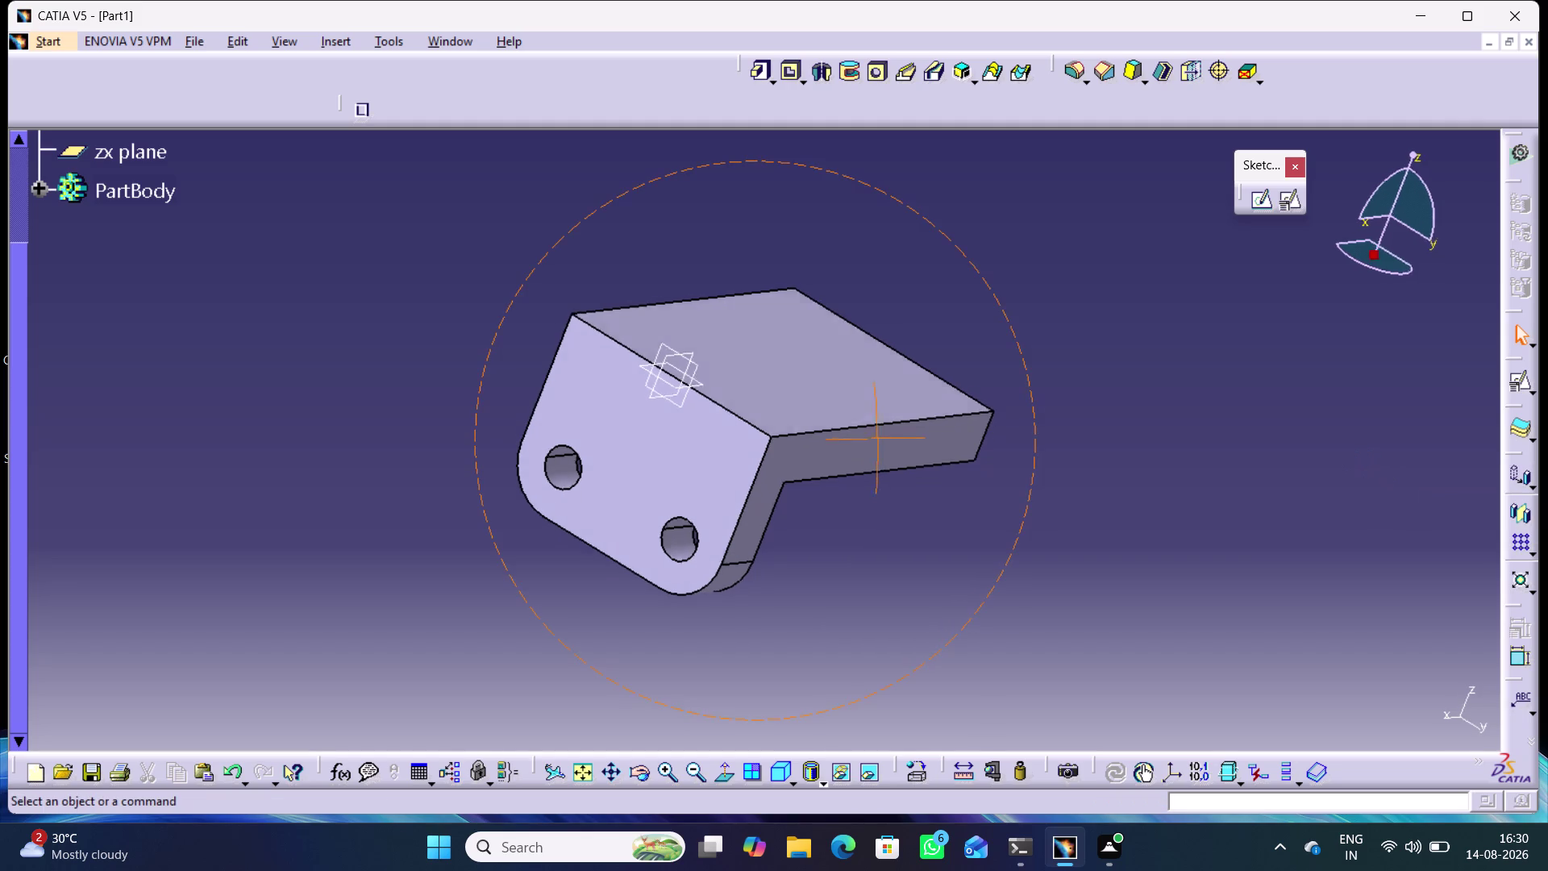
middle_drag(1275, 435, 1118, 461)
right_drag(1275, 435, 1119, 462)
click(1139, 462)
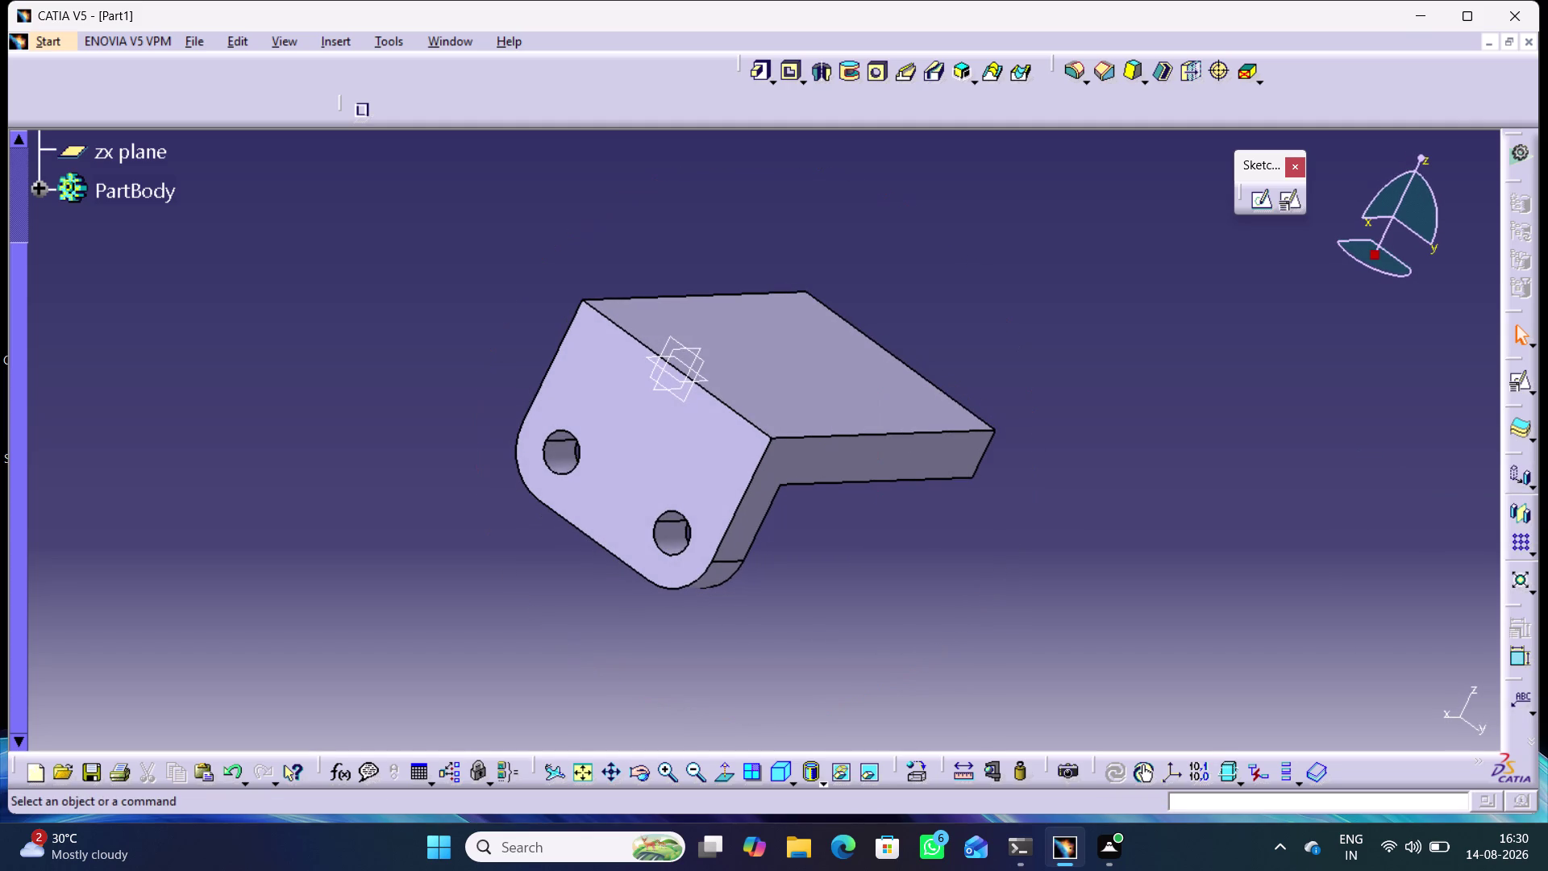